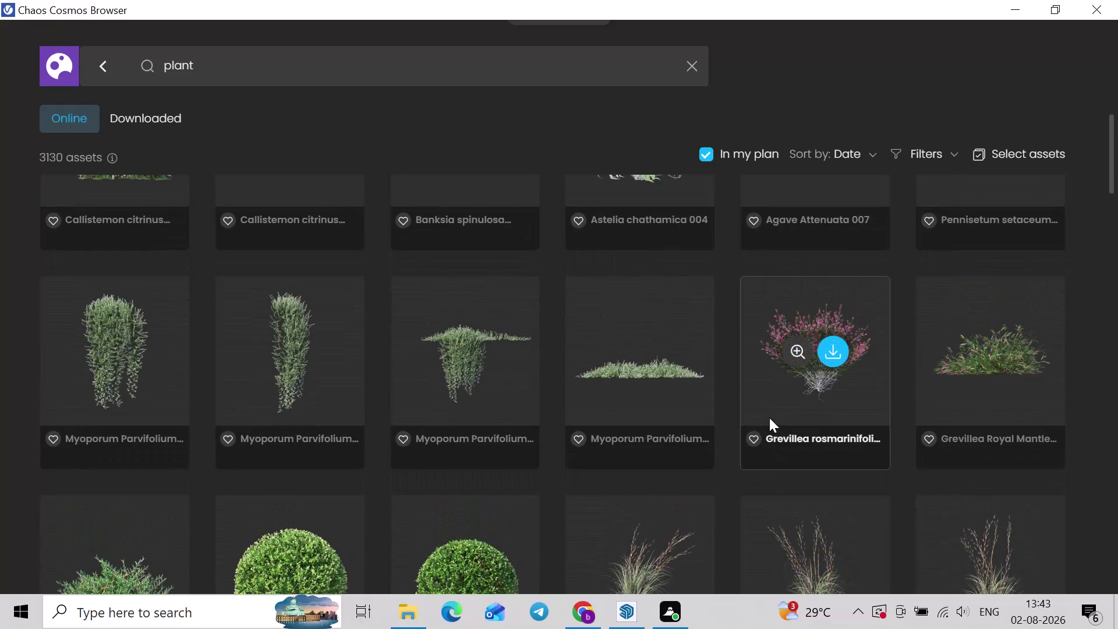
Browse down through the Chaos Cosmos plant search results.
scroll(down, 3)
scroll(down, 3)
scroll(down, 3)
scroll(down, 3)
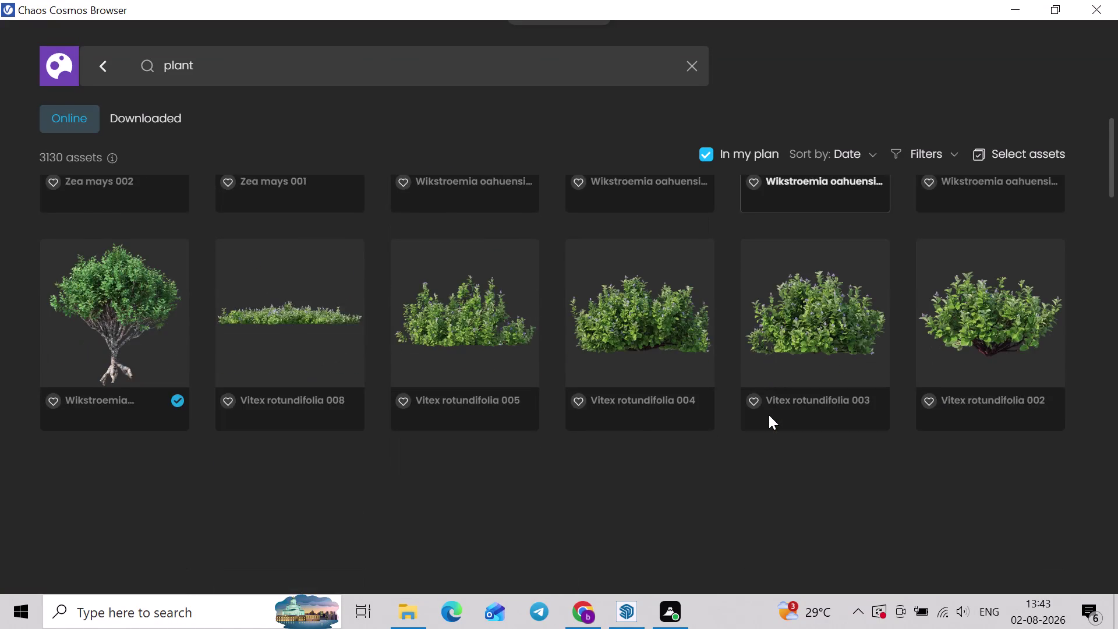
scroll(down, 3)
scroll(down, 3)
scroll(down, 3)
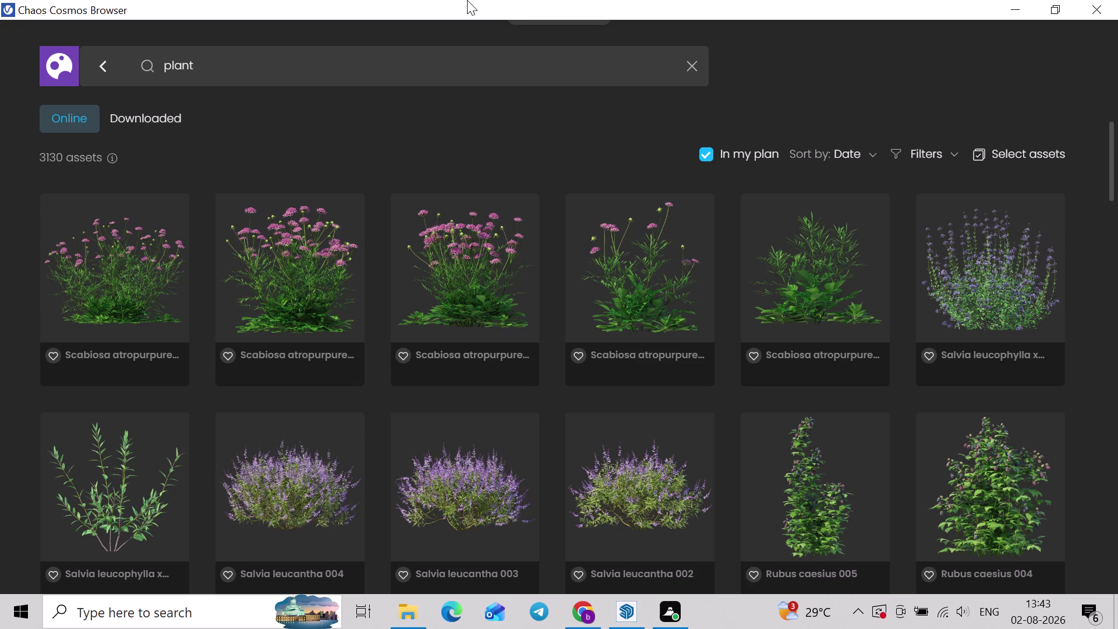
scroll(down, 3)
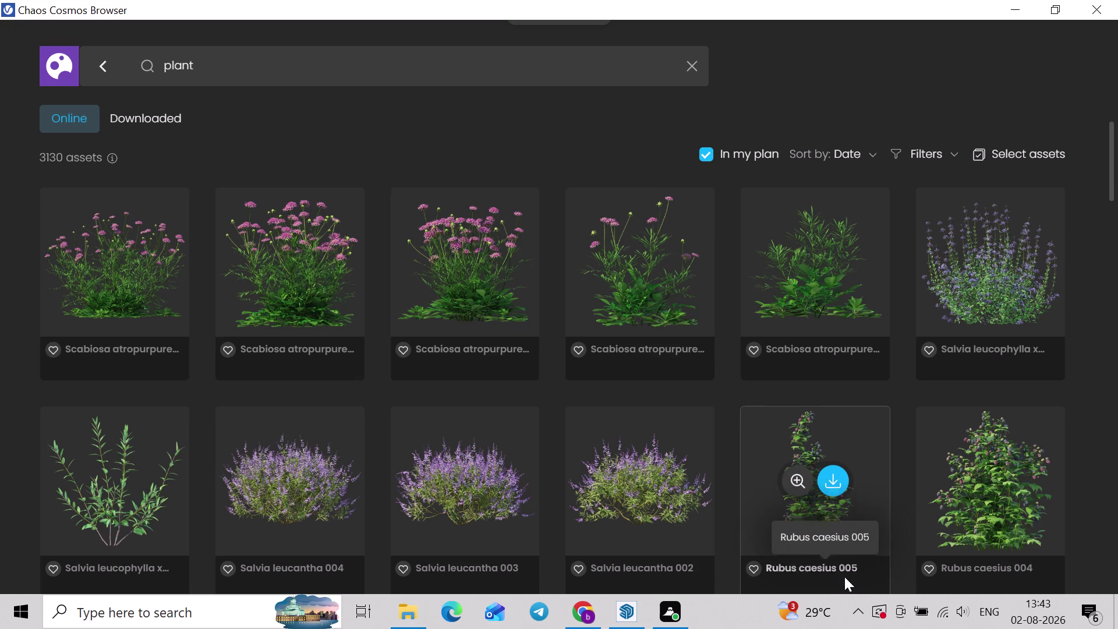
scroll(down, 3)
scroll(down, 3)
scroll(down, 3)
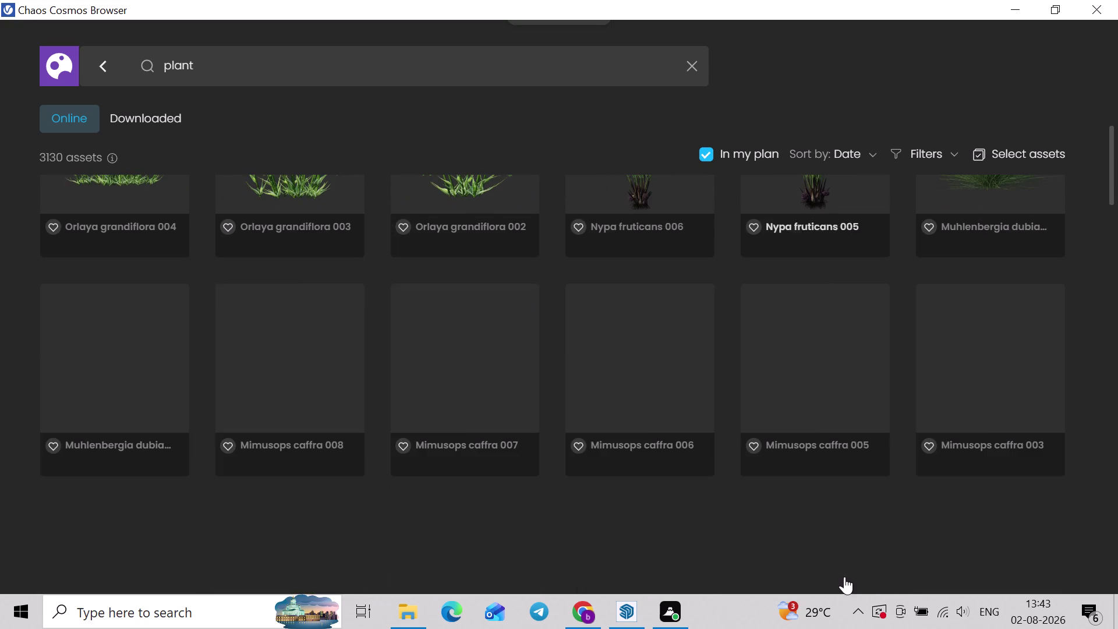
scroll(down, 3)
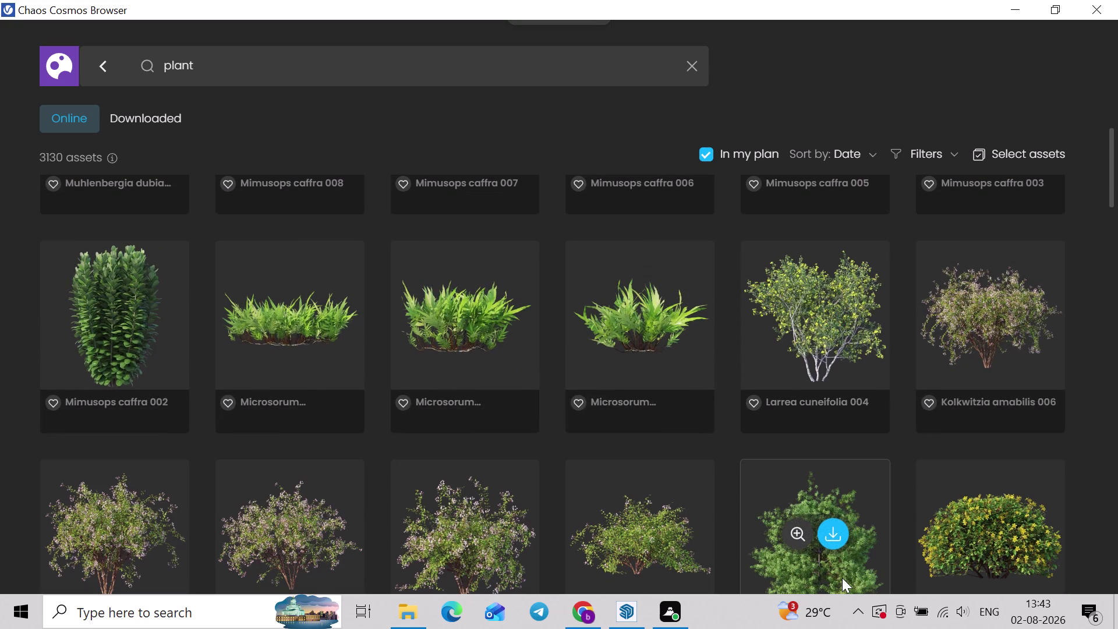
scroll(down, 3)
scroll(down, 3)
scroll(down, 3)
scroll(down, 3)
scroll(down, 3)
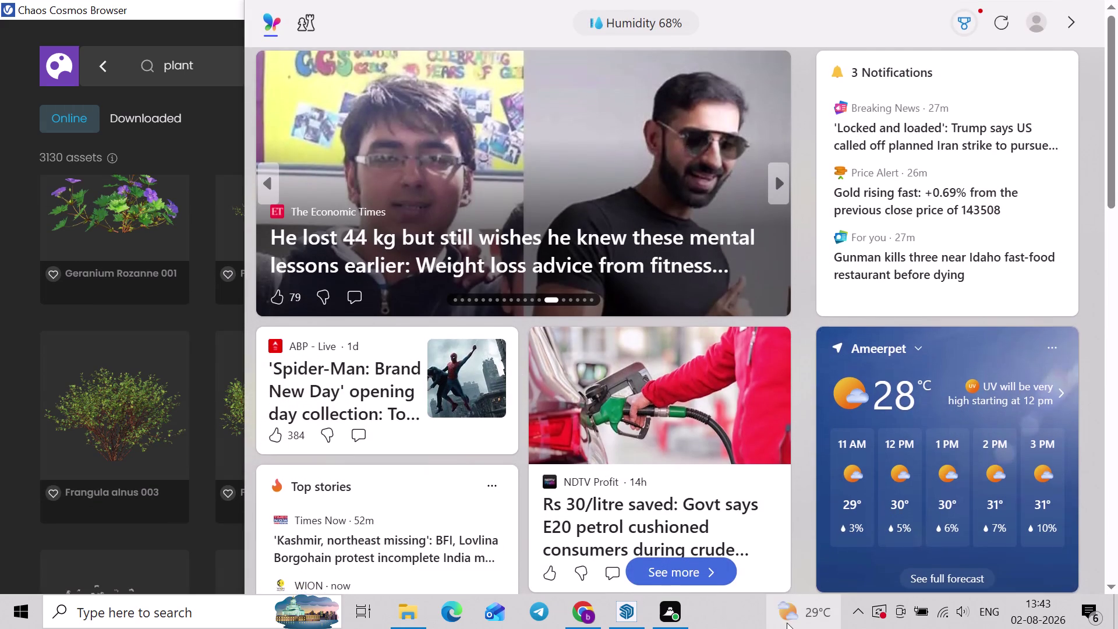
scroll(down, 3)
scroll(down, 3)
scroll(down, 3)
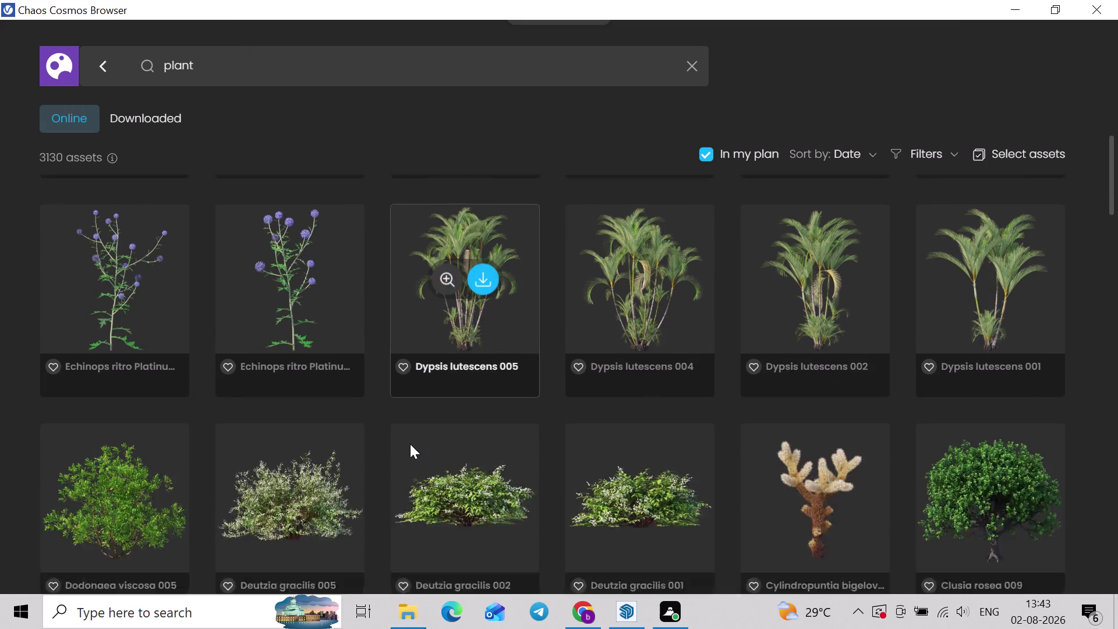
scroll(up, 3)
scroll(up, 3)
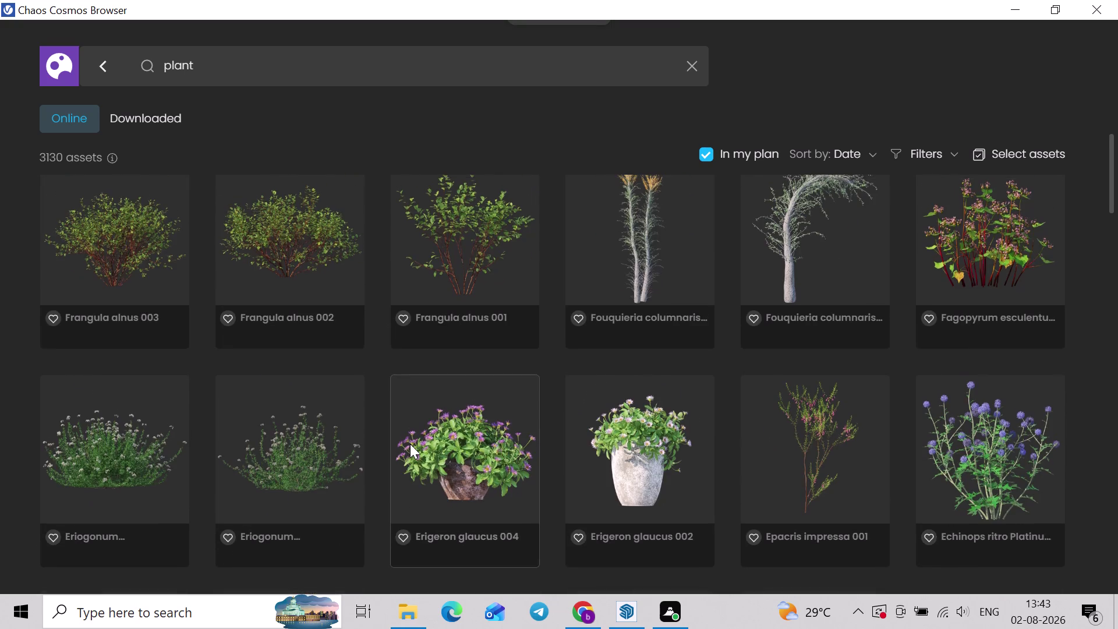
scroll(down, 3)
scroll(up, 3)
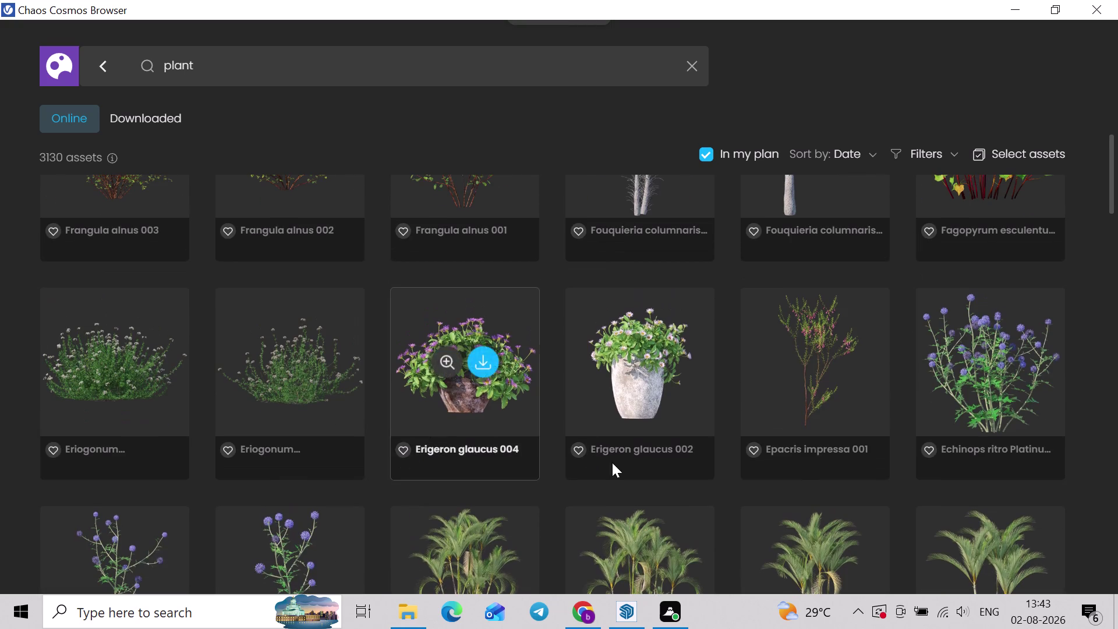
scroll(down, 3)
scroll(down, 3)
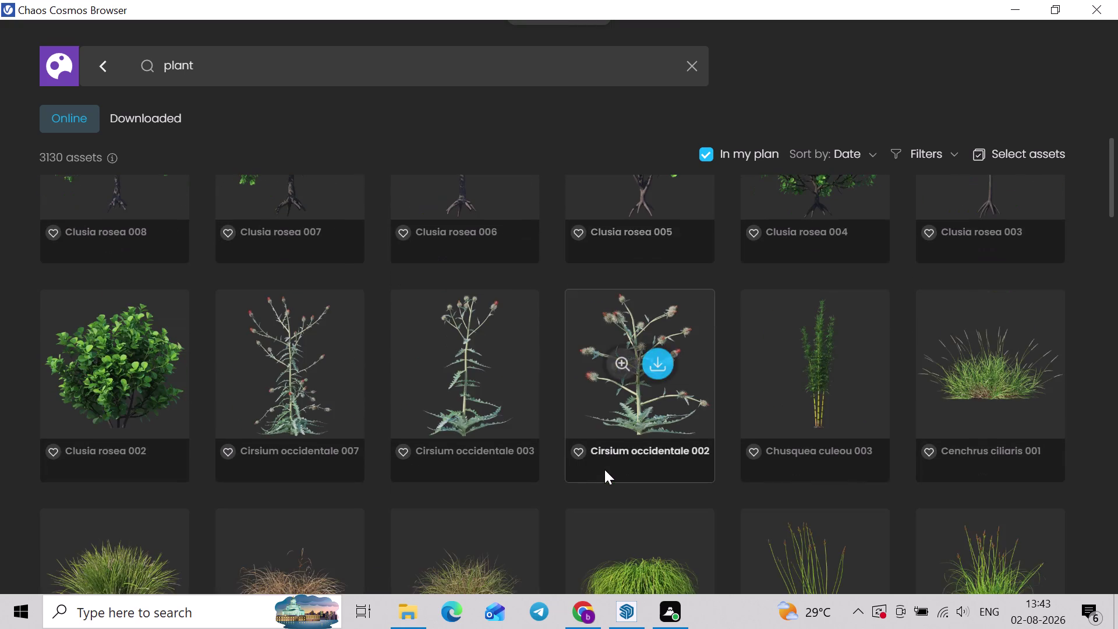
scroll(down, 3)
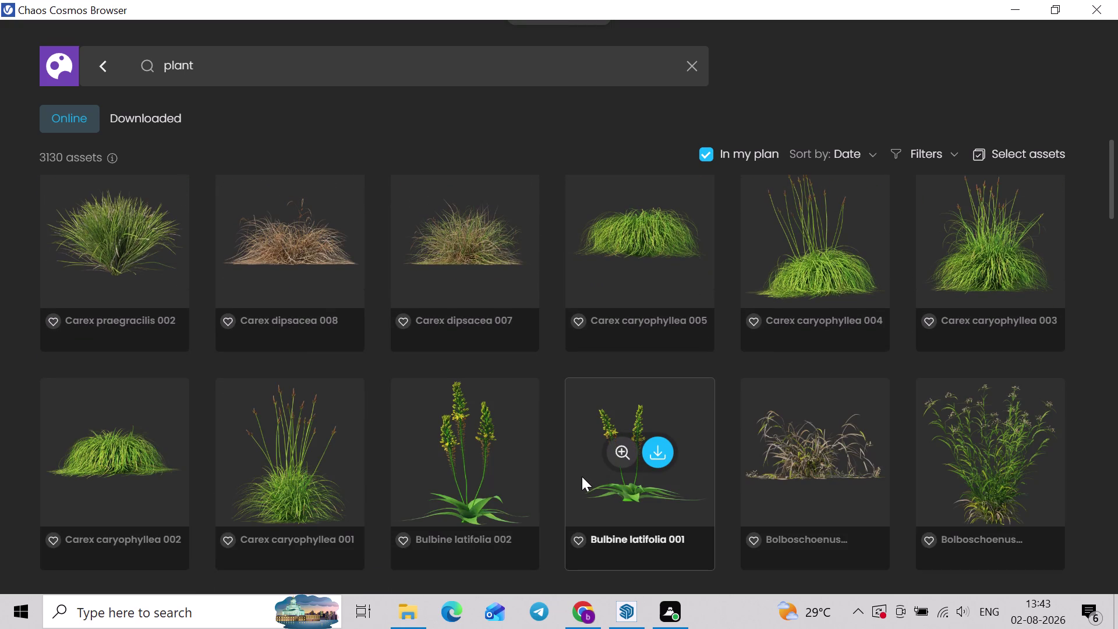
scroll(down, 3)
scroll(down, 3)
scroll(down, 3)
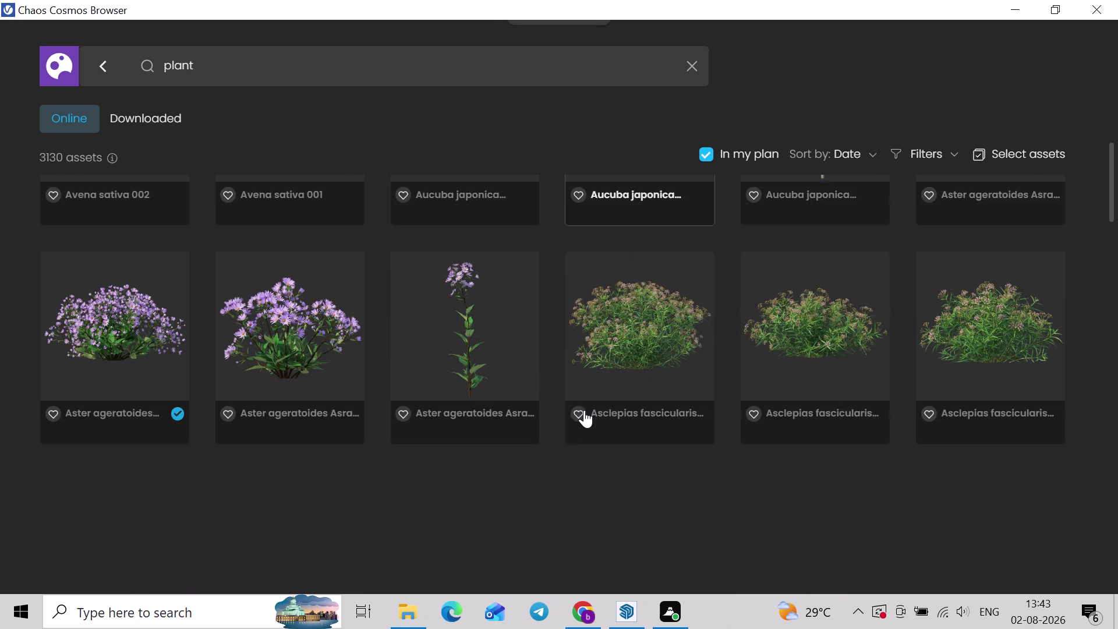
scroll(down, 3)
scroll(down, 3)
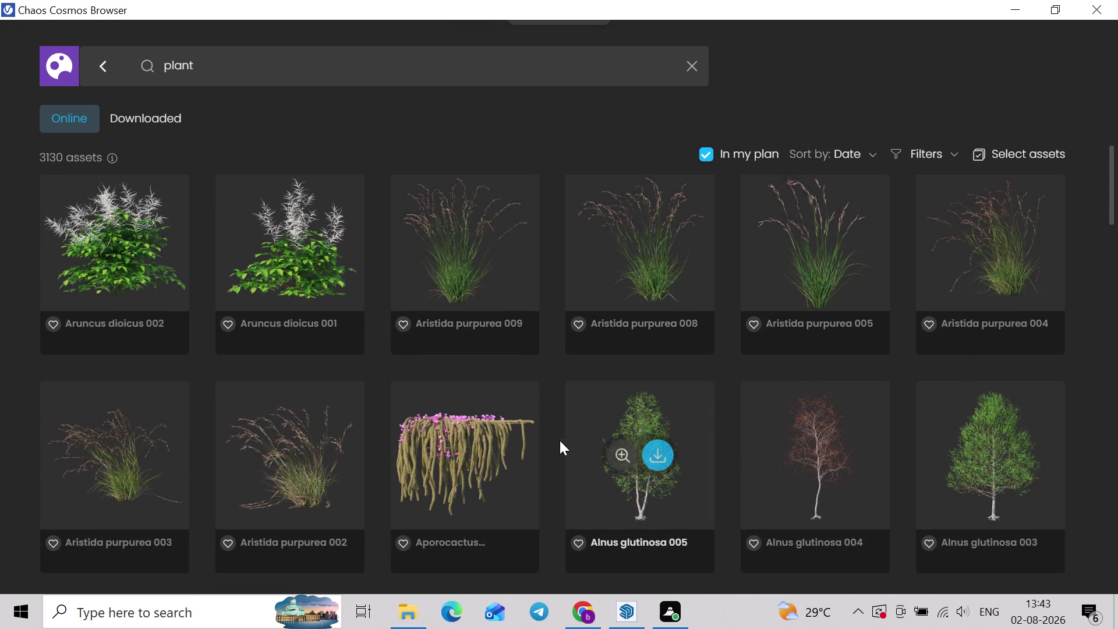
scroll(down, 3)
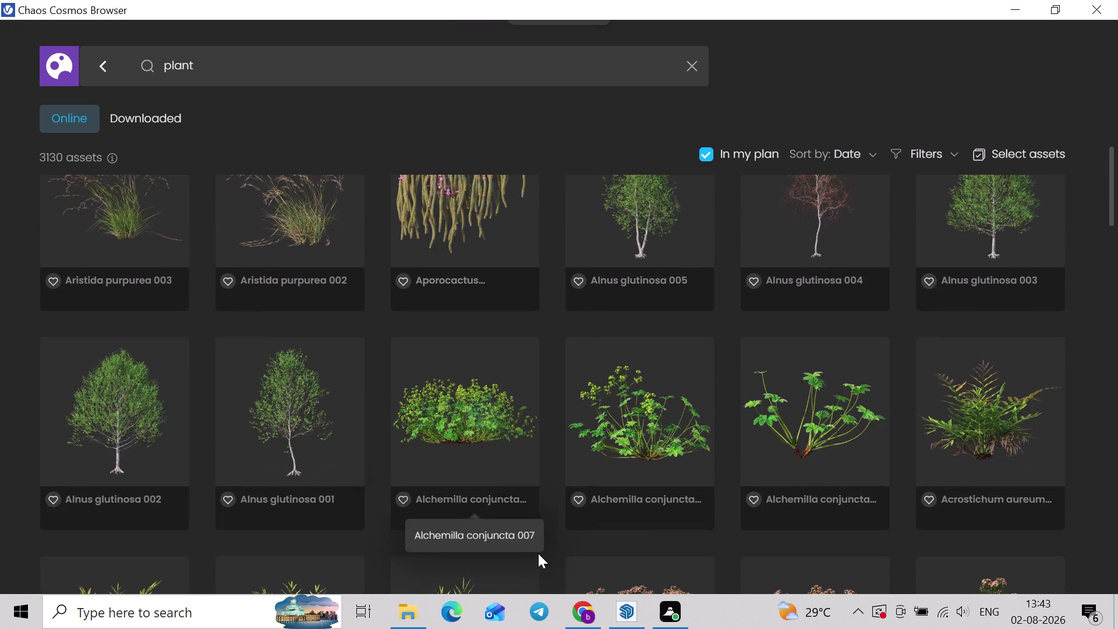
scroll(down, 3)
scroll(down, 3)
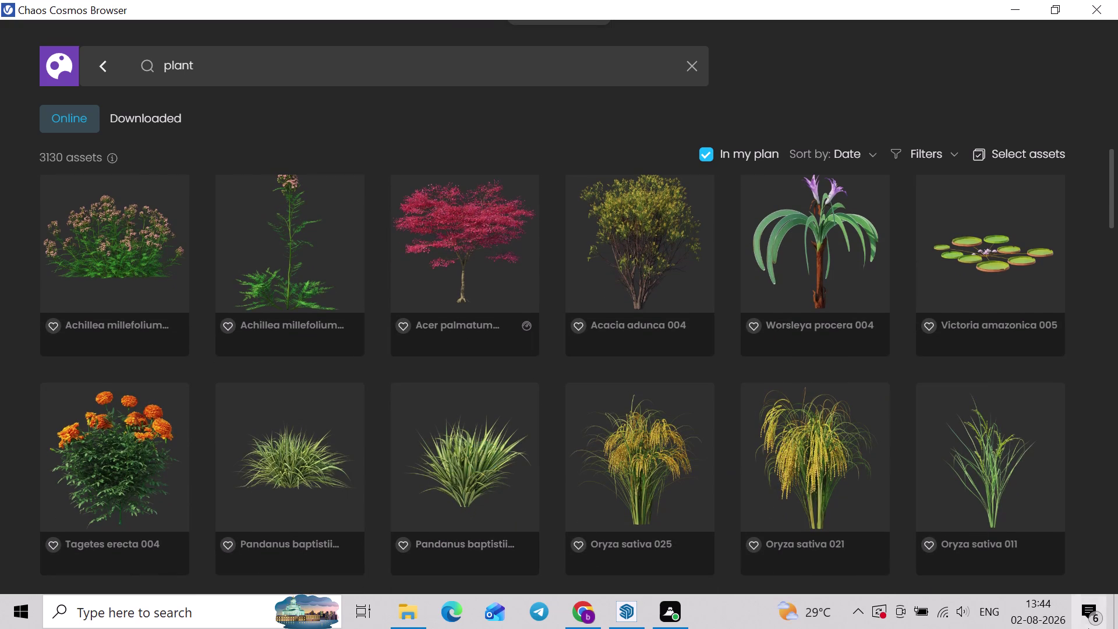
scroll(down, 3)
scroll(down, 3)
scroll(down, 3)
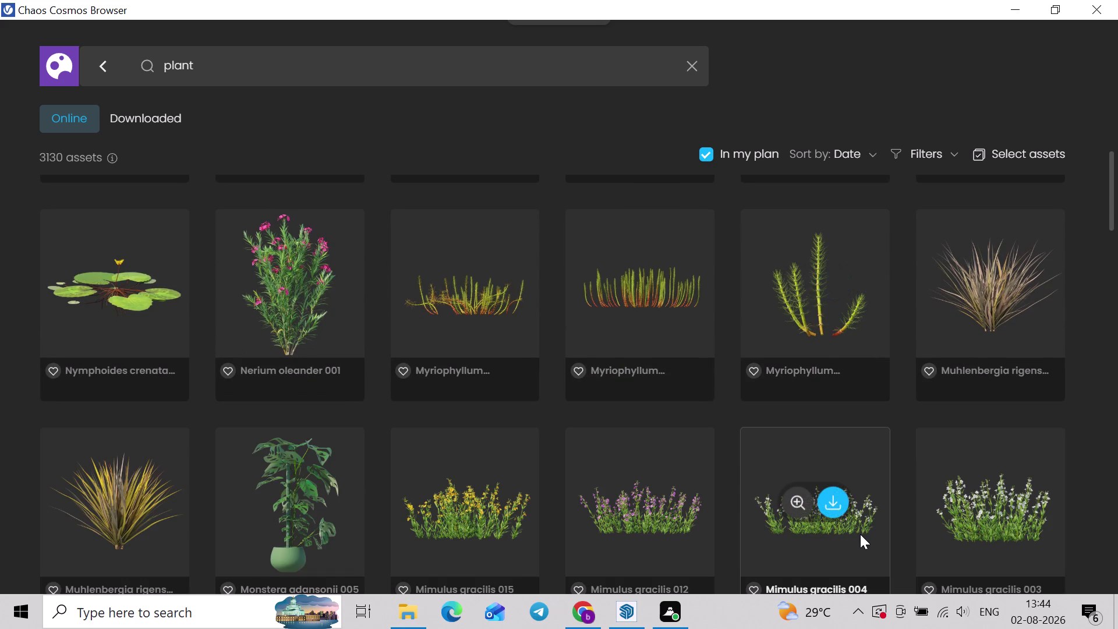
scroll(down, 3)
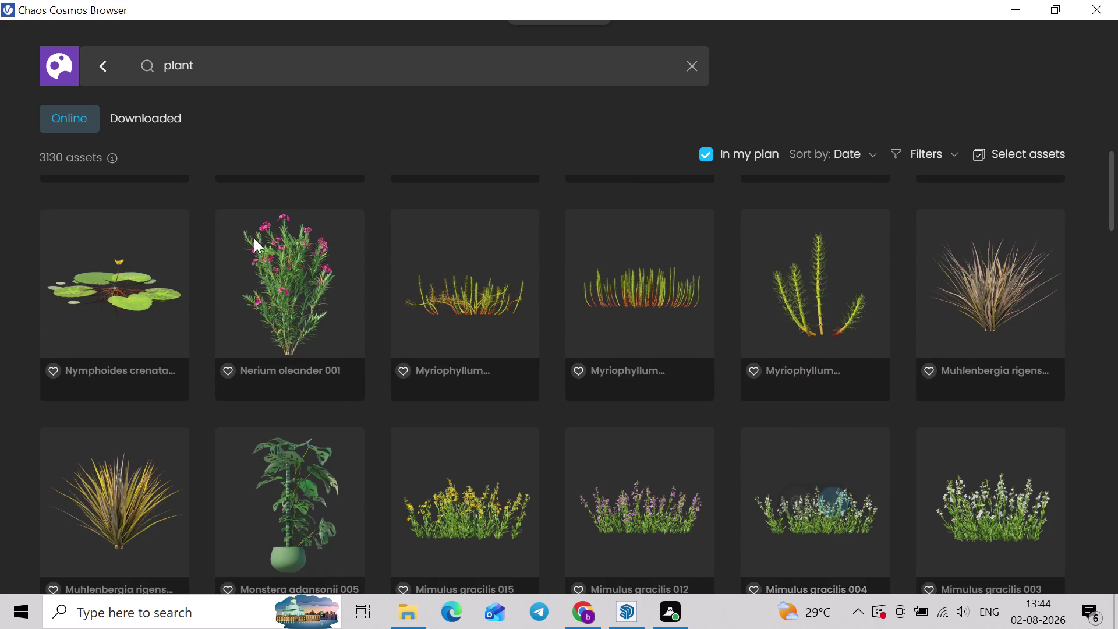
scroll(down, 3)
scroll(down, 3)
scroll(down, 3)
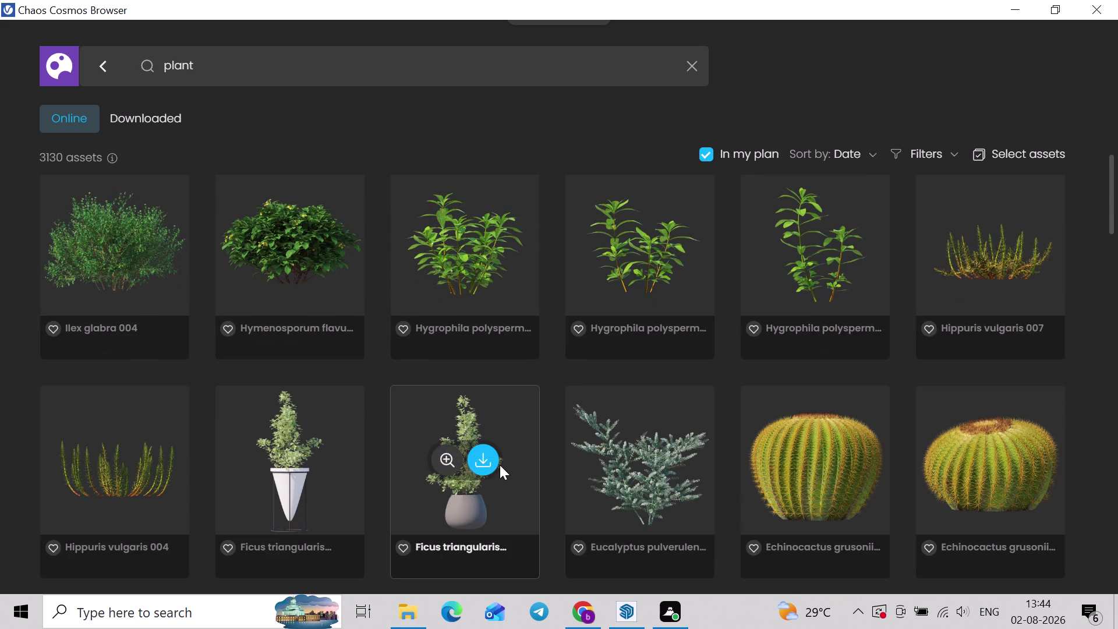
scroll(down, 3)
scroll(down, 3)
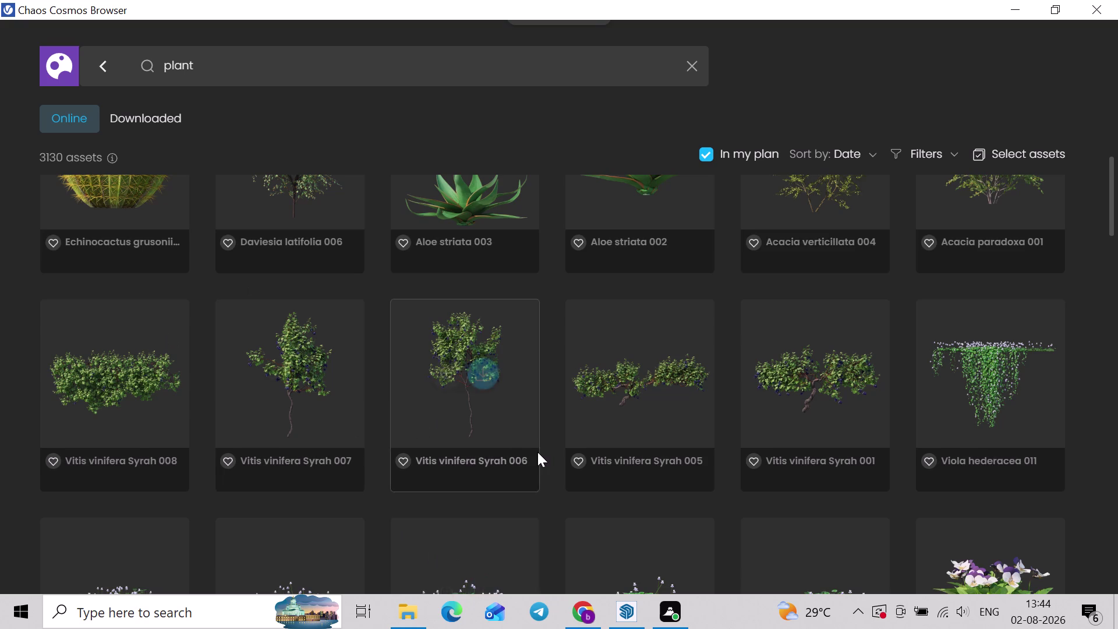
scroll(down, 3)
scroll(down, 3)
scroll(down, 3)
scroll(down, 3)
scroll(down, 3)
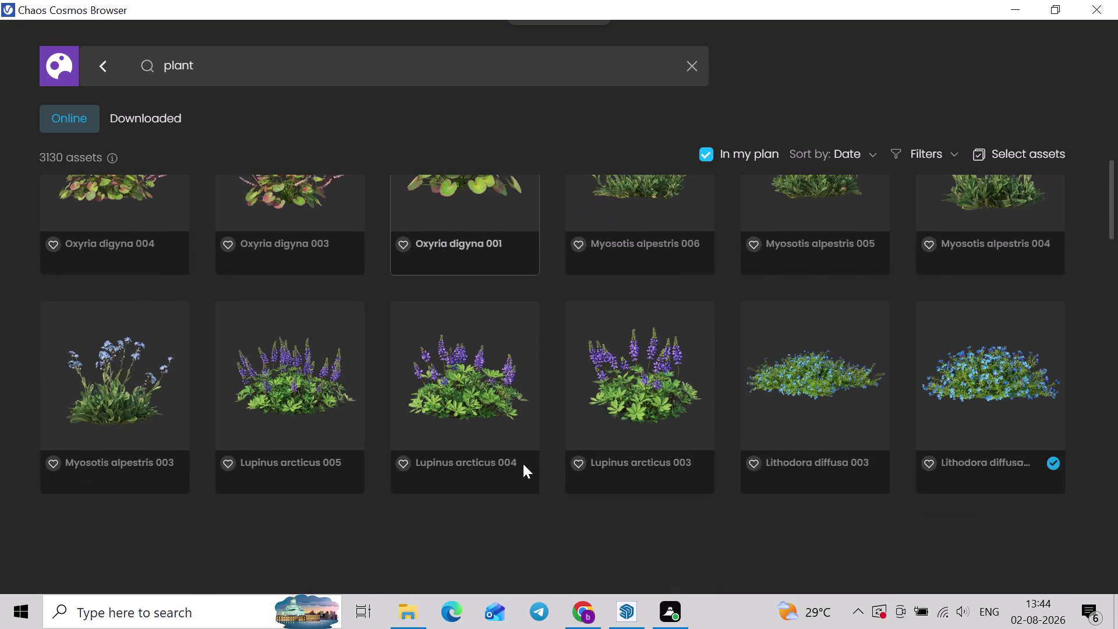
scroll(down, 3)
scroll(down, 3)
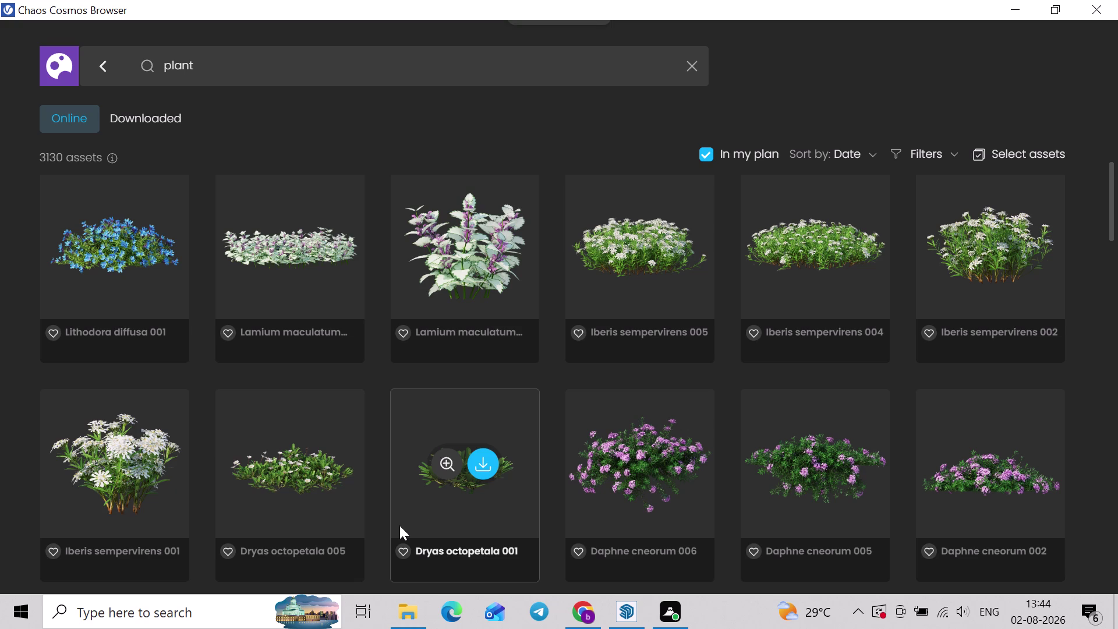
scroll(down, 3)
scroll(down, 3)
scroll(down, 3)
scroll(down, 3)
scroll(down, 3)
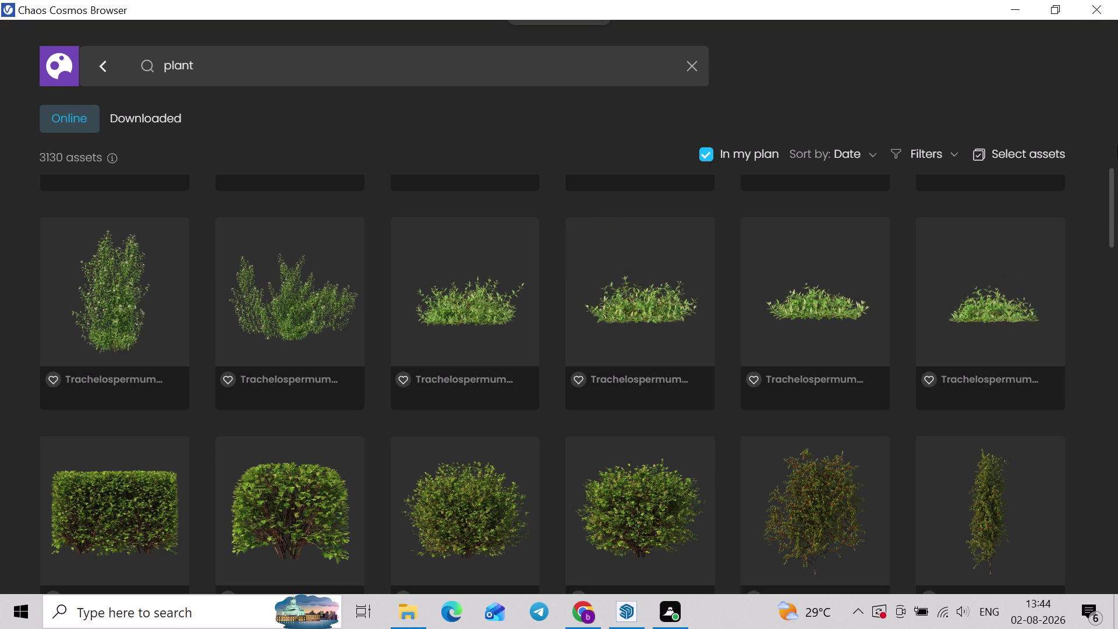
scroll(down, 3)
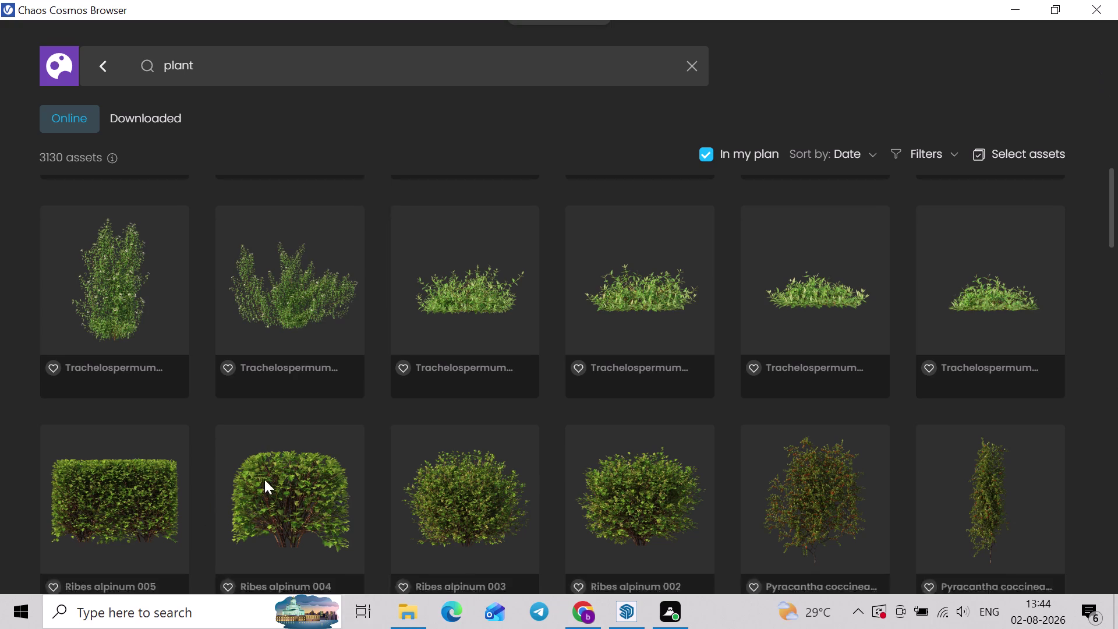
scroll(down, 3)
scroll(down, 3)
scroll(down, 3)
scroll(down, 3)
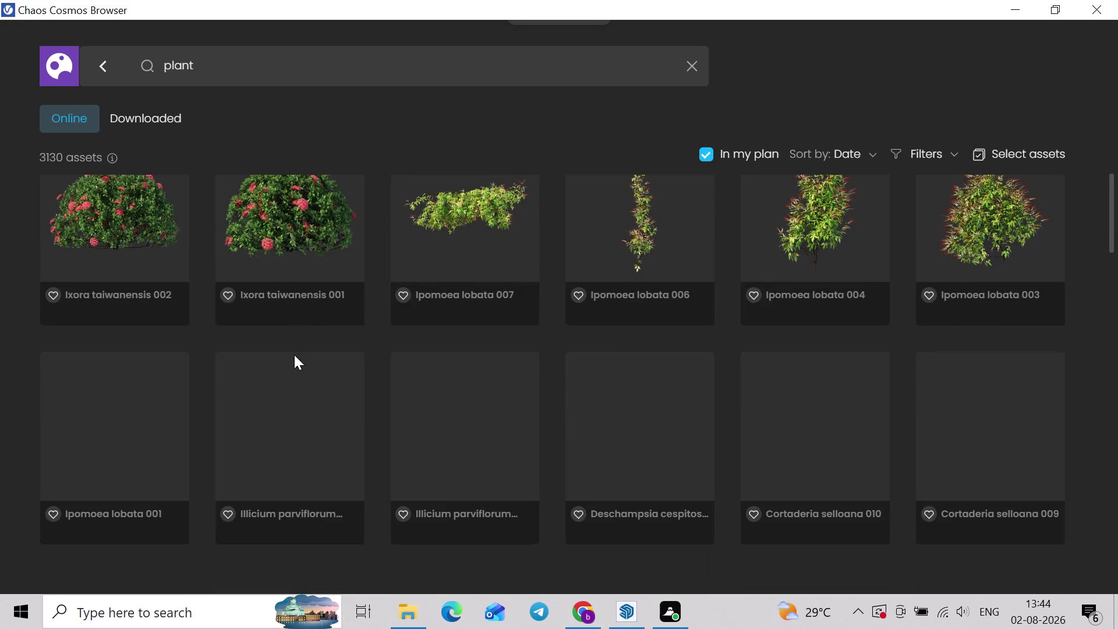
scroll(down, 3)
scroll(down, 3)
scroll(down, 3)
scroll(down, 3)
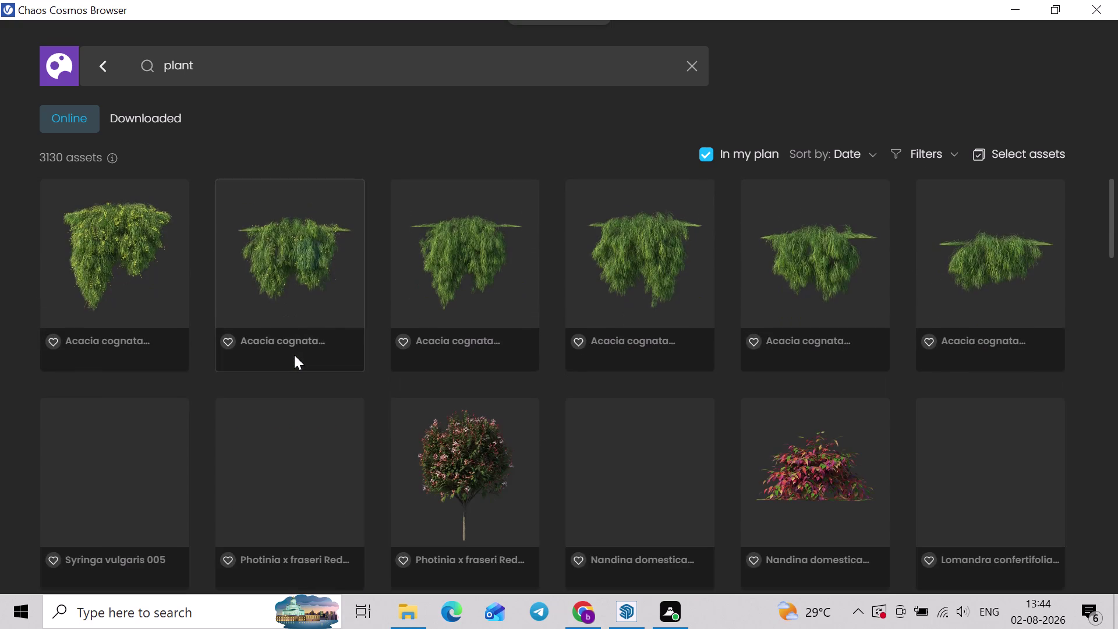
scroll(down, 3)
scroll(down, 3)
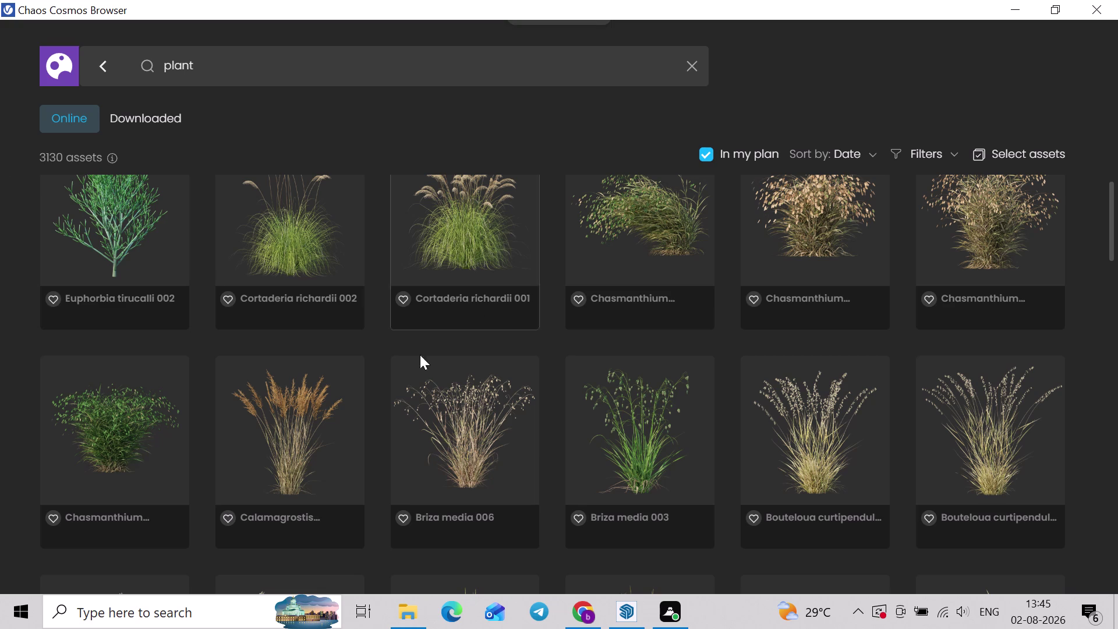
scroll(down, 3)
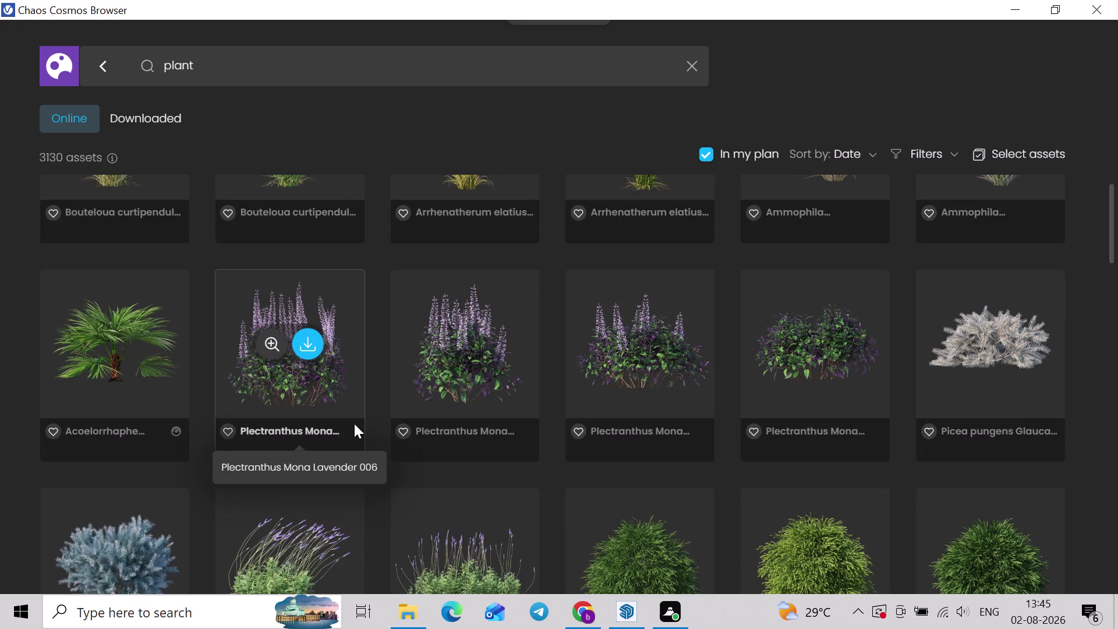
scroll(down, 3)
scroll(down, 3)
scroll(down, 3)
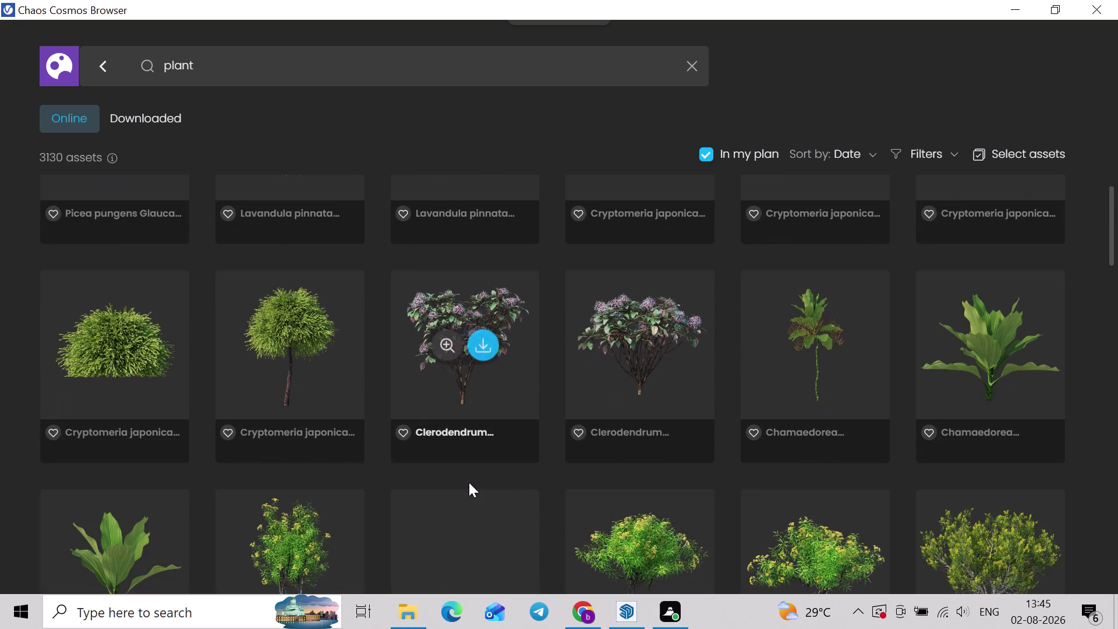
scroll(down, 3)
scroll(down, 3)
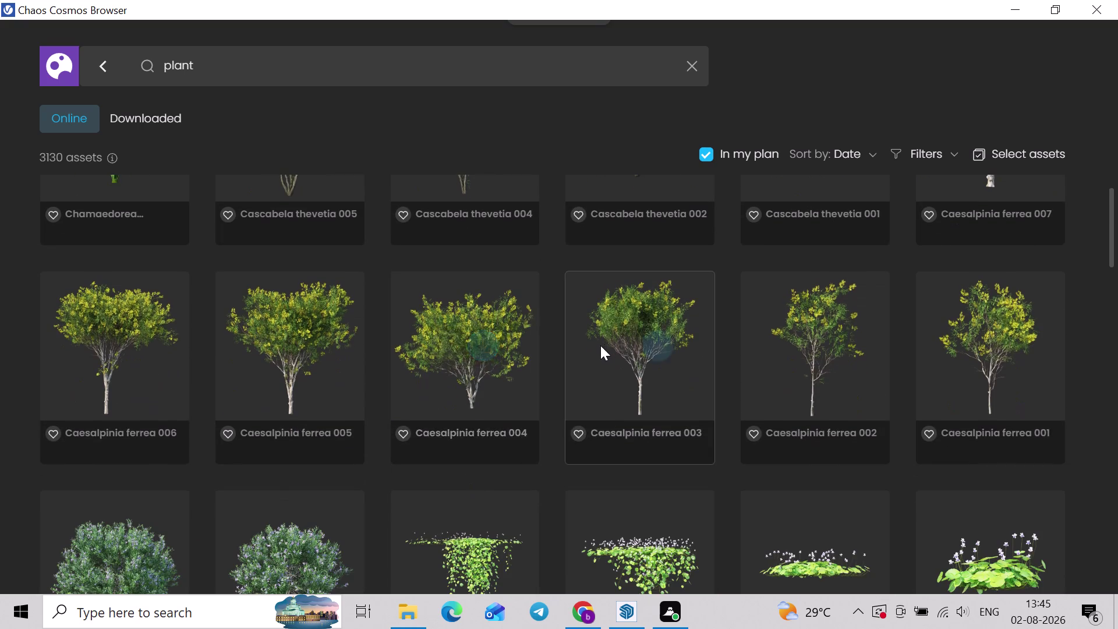
scroll(up, 3)
scroll(down, 3)
scroll(down, 3)
scroll(down, 3)
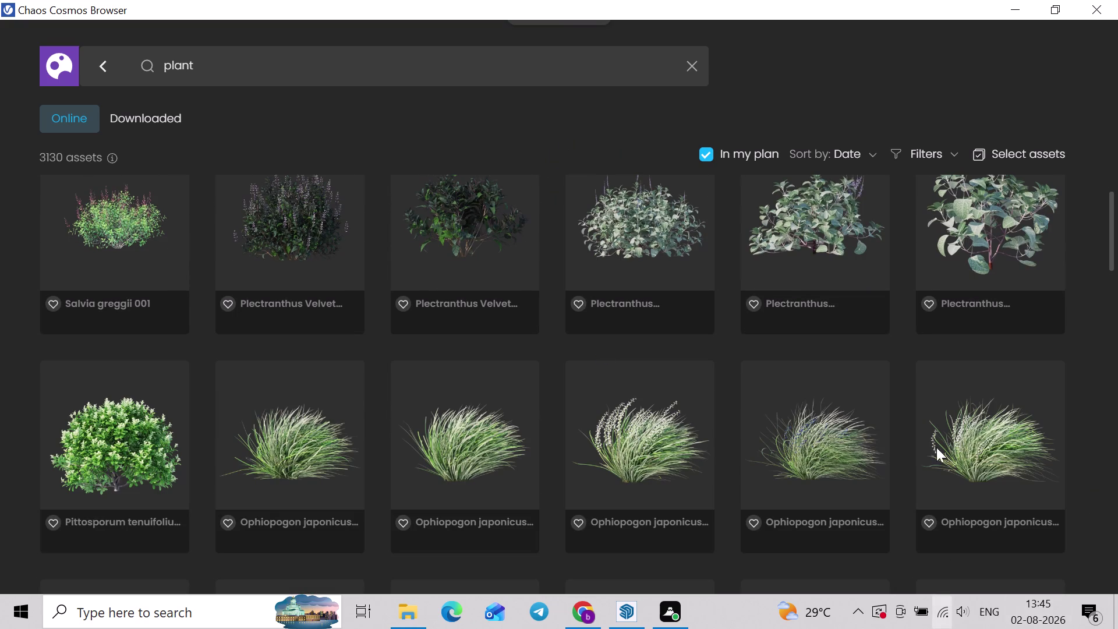
scroll(down, 3)
scroll(down, 3)
scroll(up, 3)
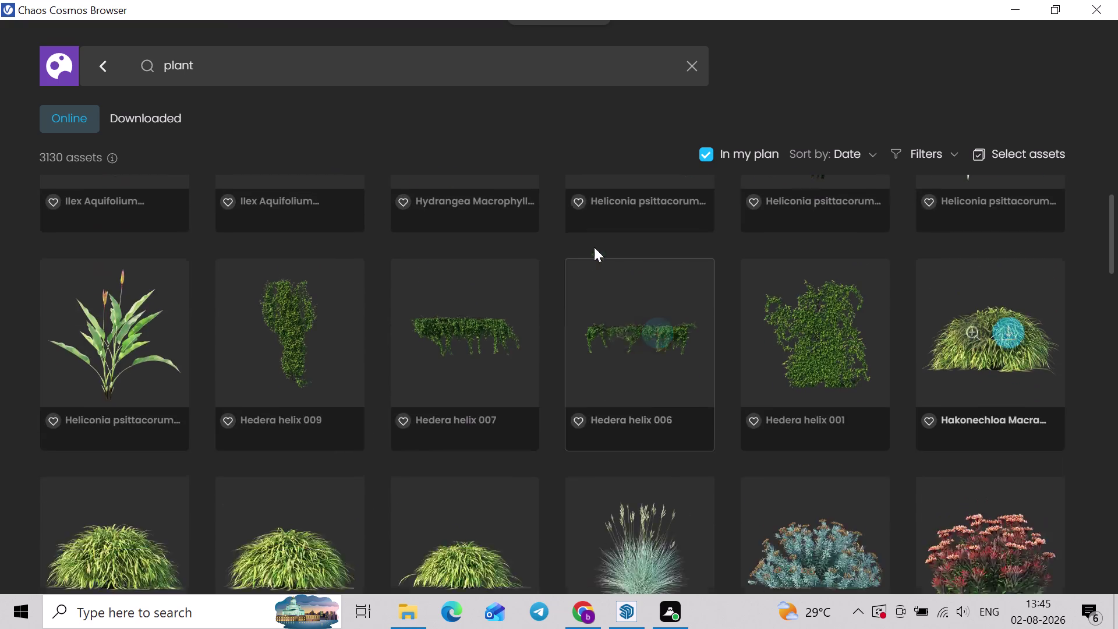
scroll(up, 3)
scroll(down, 3)
scroll(down, 3)
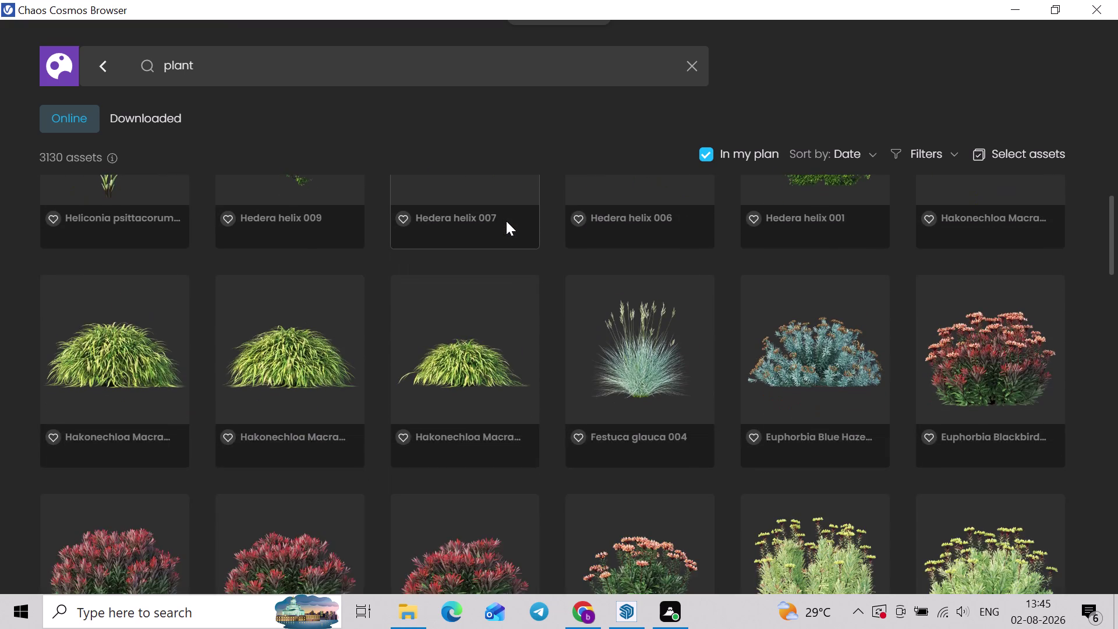
scroll(down, 3)
scroll(down, 3)
scroll(down, 3)
scroll(down, 3)
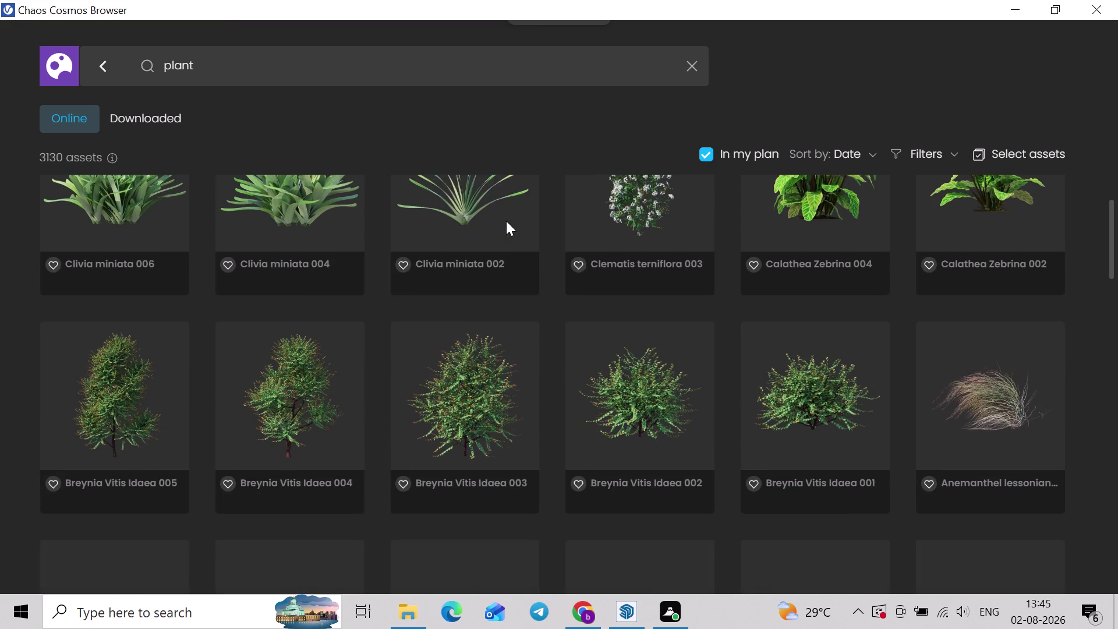
scroll(down, 3)
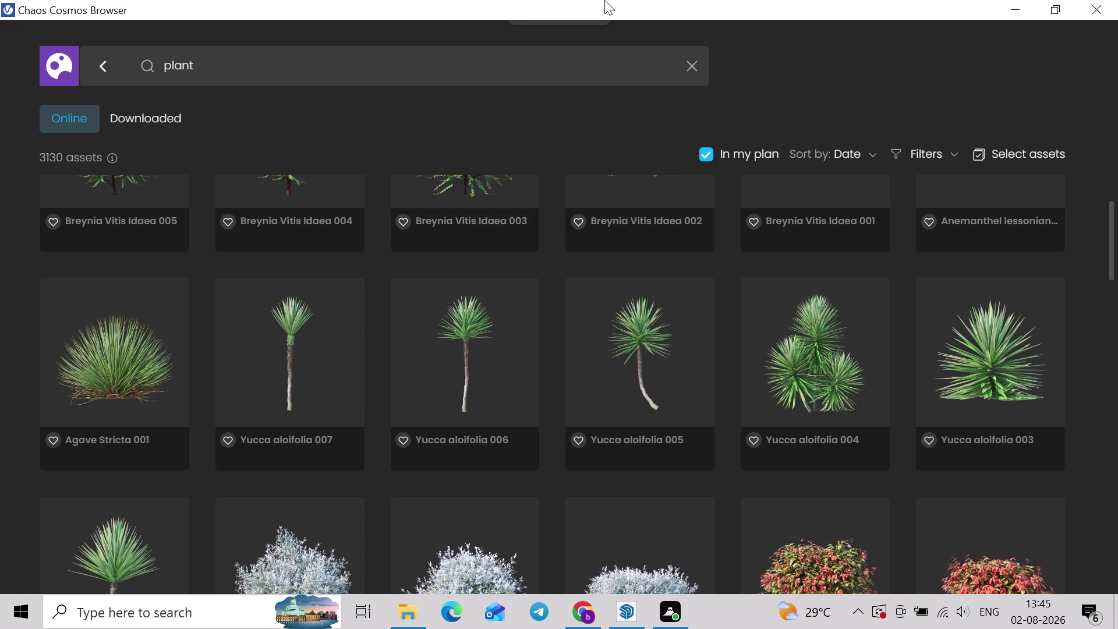
scroll(down, 3)
scroll(down, 3)
scroll(down, 3)
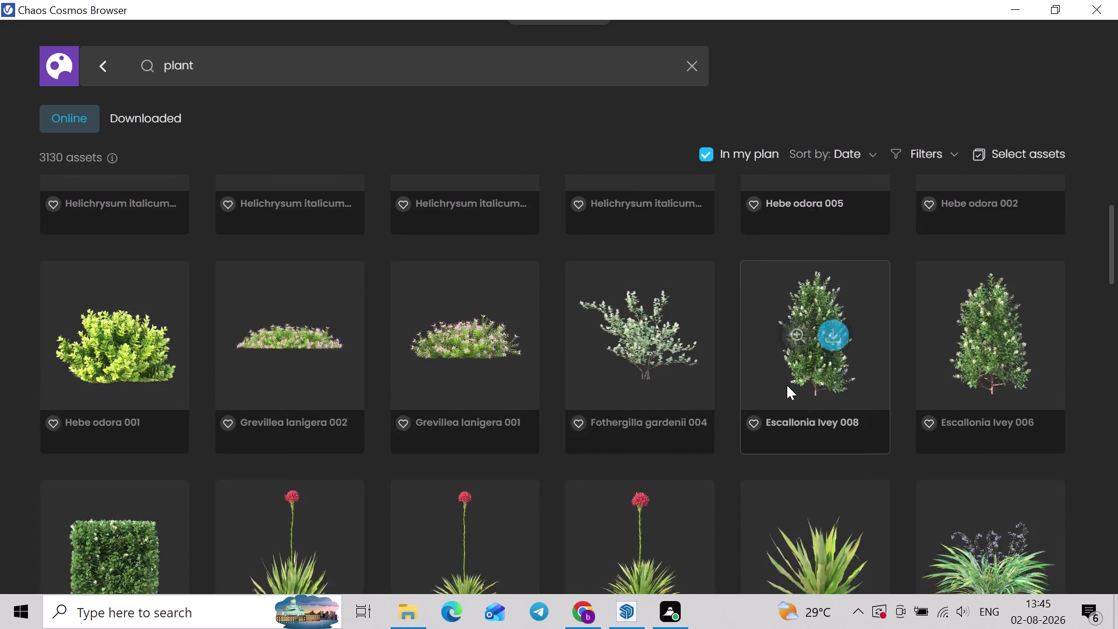
scroll(down, 3)
scroll(down, 3)
scroll(down, 3)
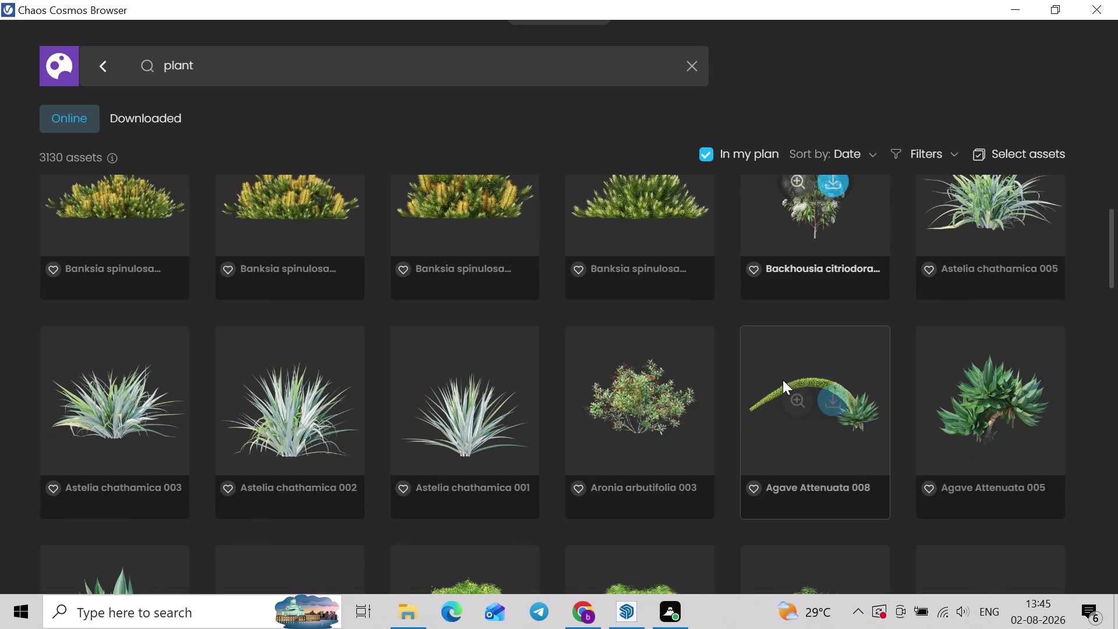
scroll(down, 3)
scroll(down, 3)
scroll(down, 3)
scroll(down, 3)
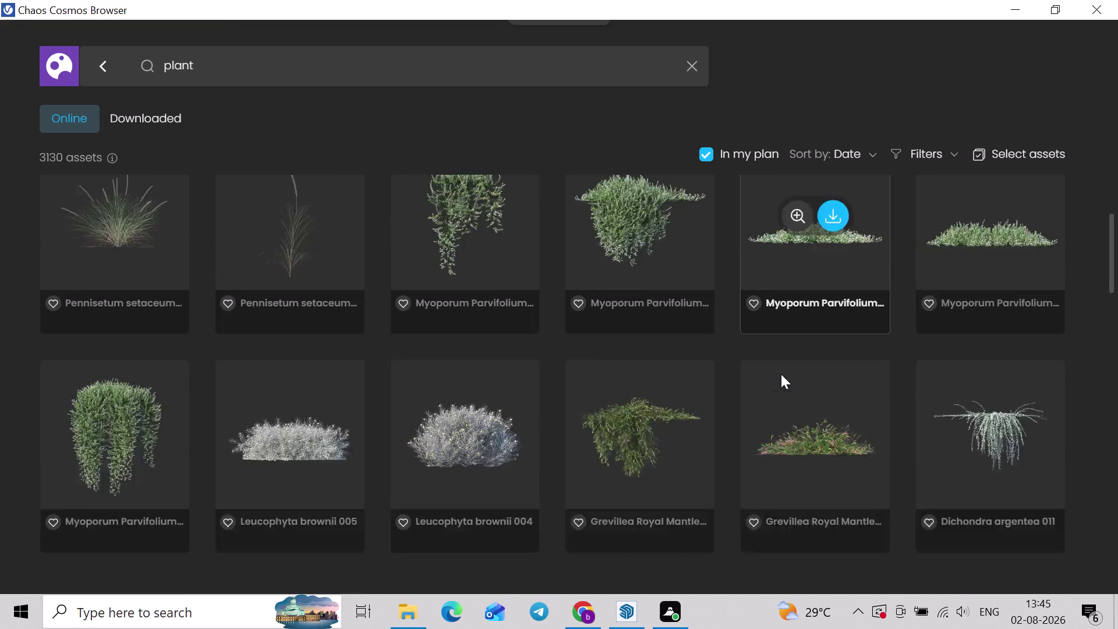
scroll(down, 3)
scroll(down, 3)
scroll(down, 3)
scroll(down, 3)
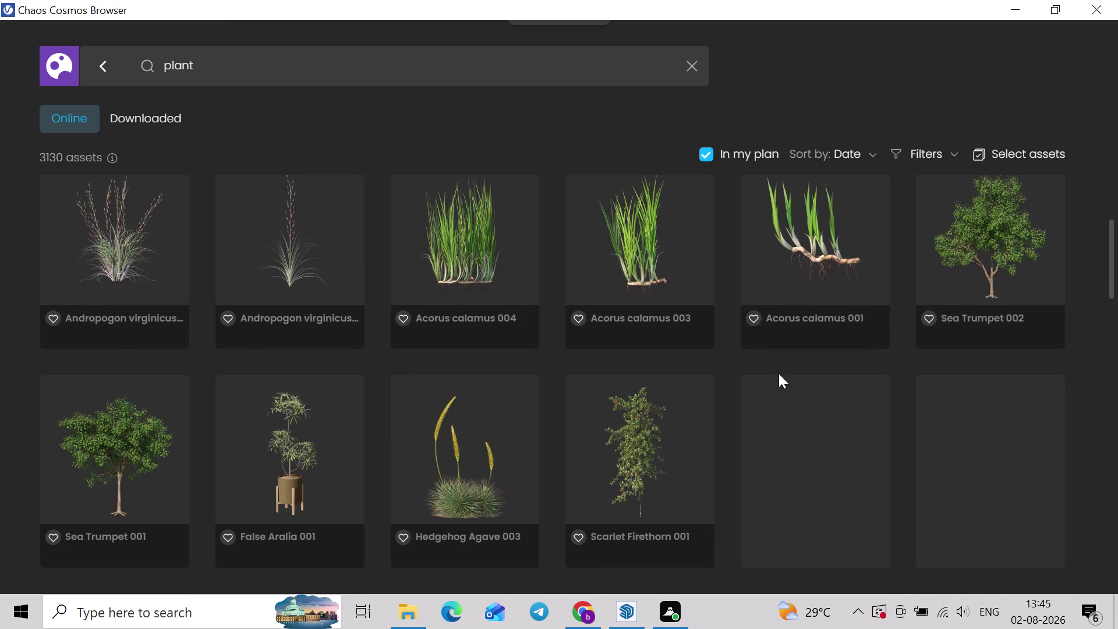
scroll(down, 3)
scroll(down, 3)
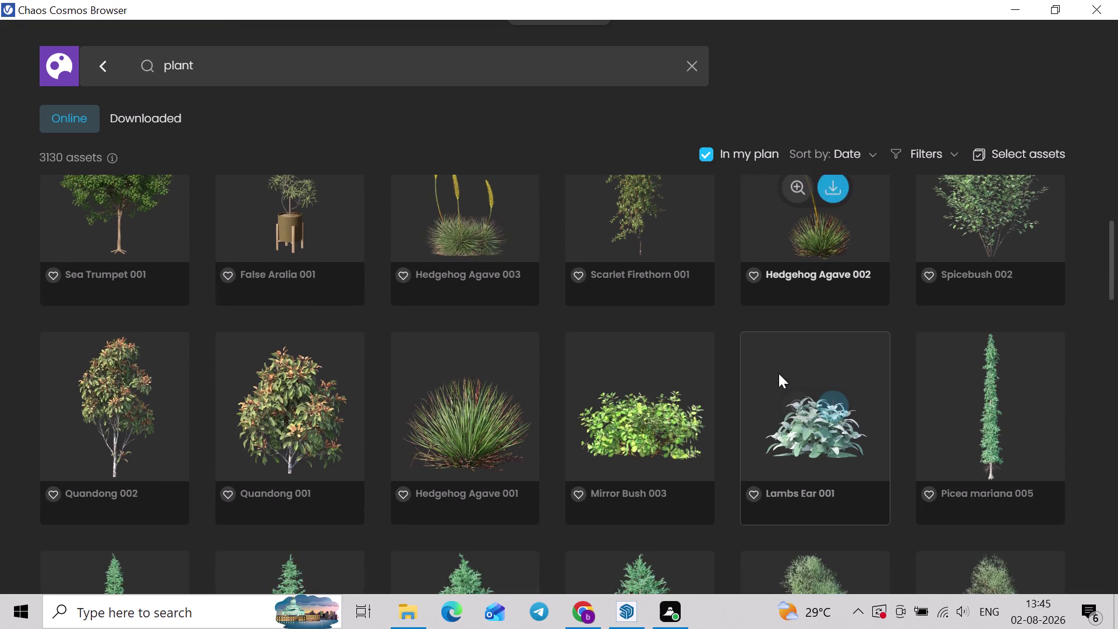
scroll(down, 3)
scroll(down, 3)
scroll(down, 3)
scroll(down, 3)
scroll(down, 3)
scroll(down, 3)
scroll(down, 3)
scroll(down, 3)
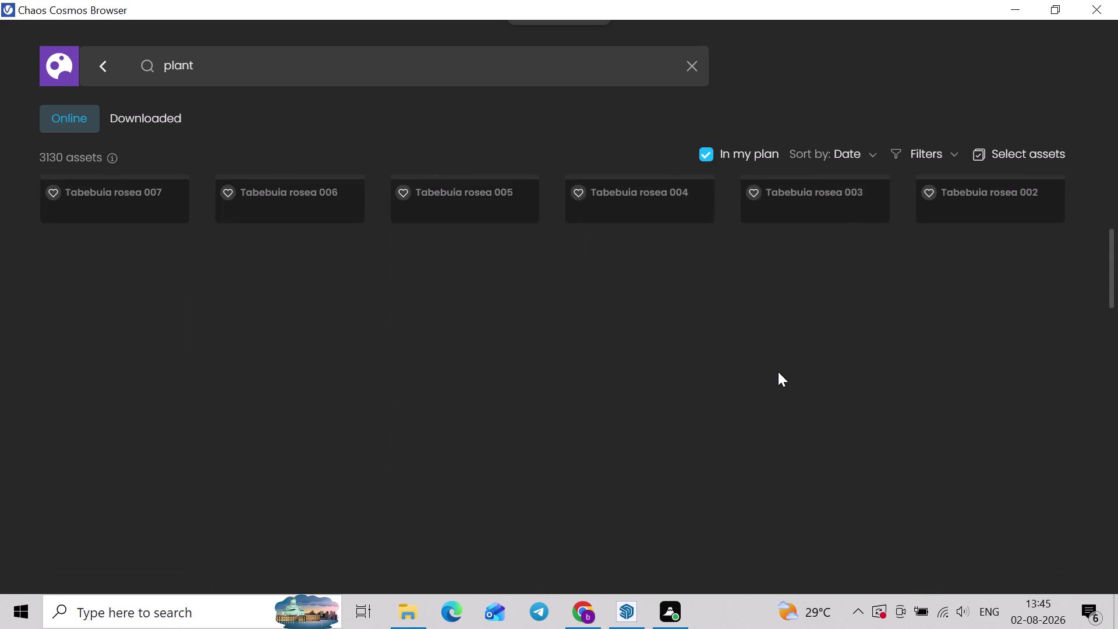
scroll(down, 3)
scroll(down, 3)
scroll(down, 3)
scroll(down, 3)
scroll(down, 3)
scroll(up, 3)
scroll(down, 3)
scroll(down, 3)
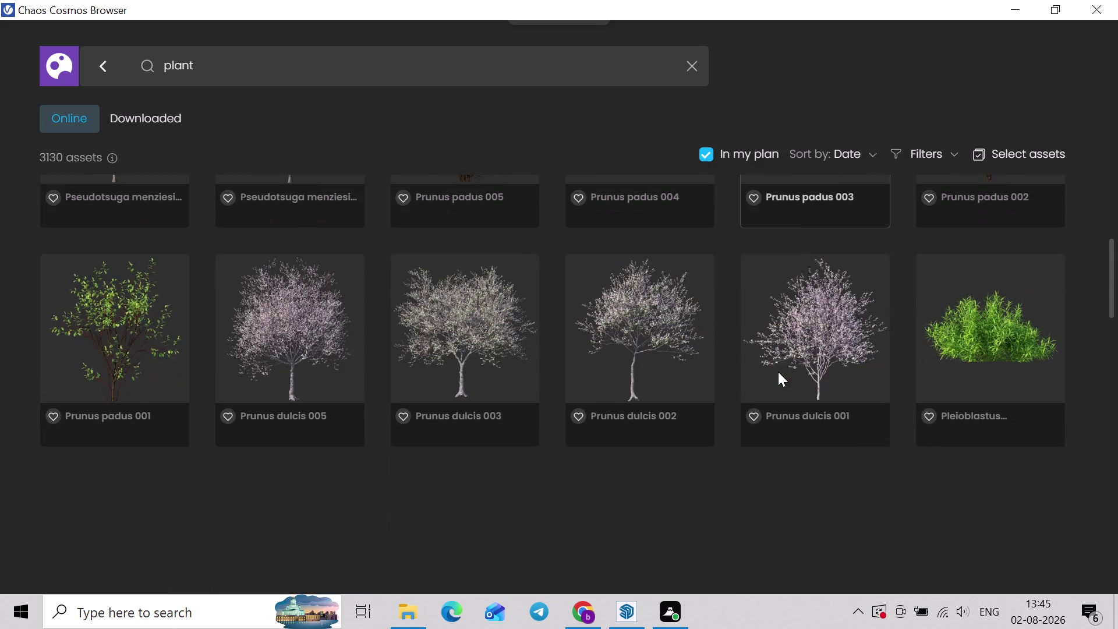
scroll(down, 3)
scroll(down, 3)
scroll(down, 3)
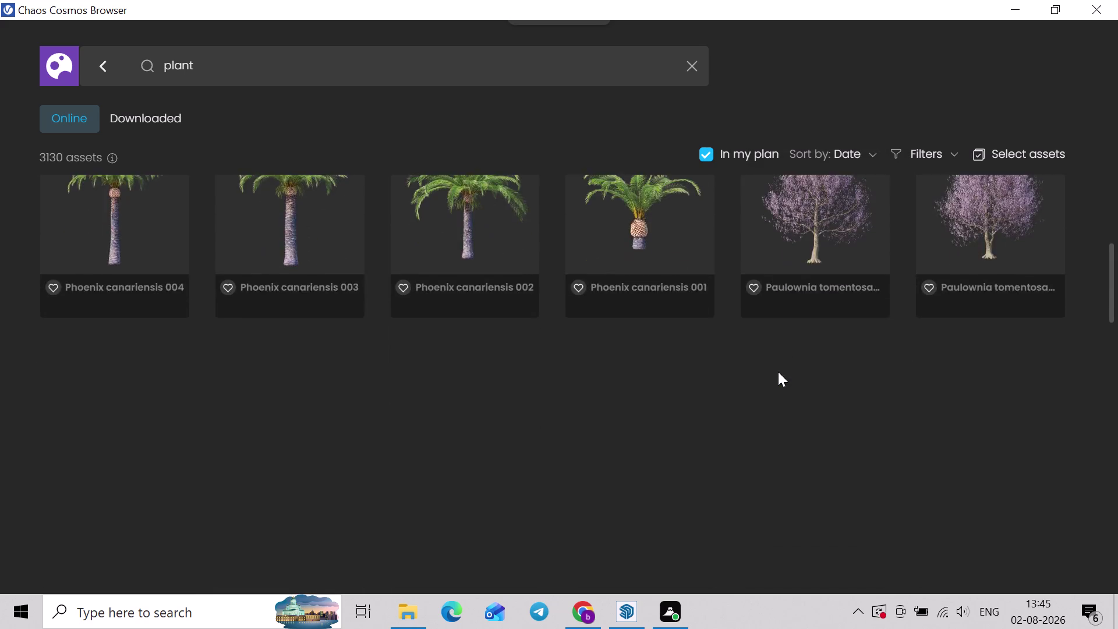
scroll(down, 3)
scroll(down, 3)
scroll(down, 3)
scroll(down, 3)
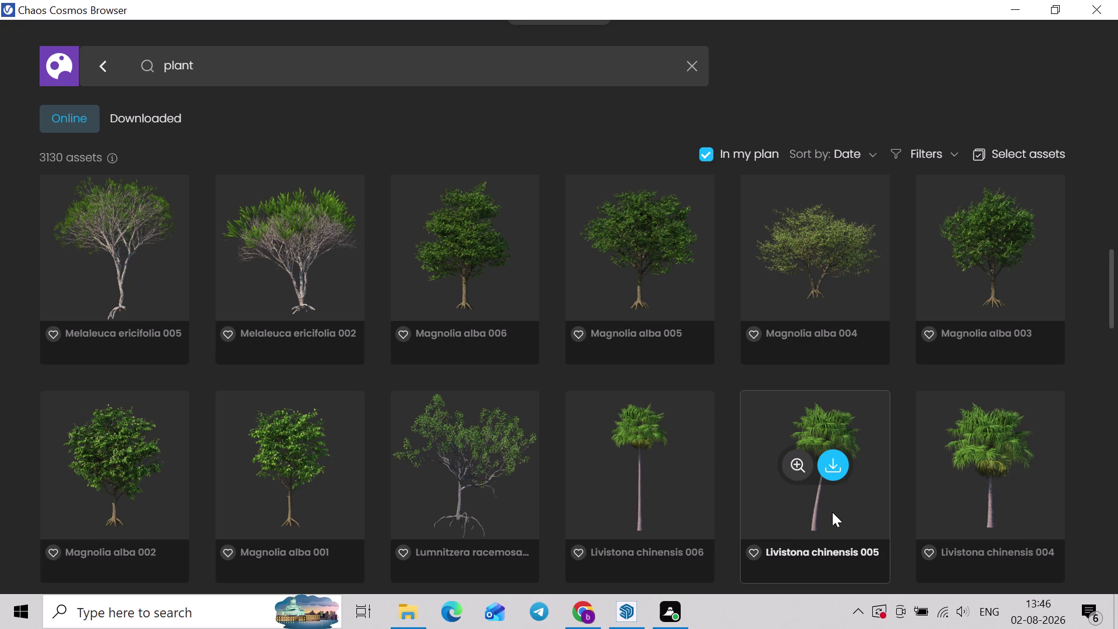
Scroll on to the Arbutus plant models, then close Cosmos to return to the kitchen model.
scroll(down, 3)
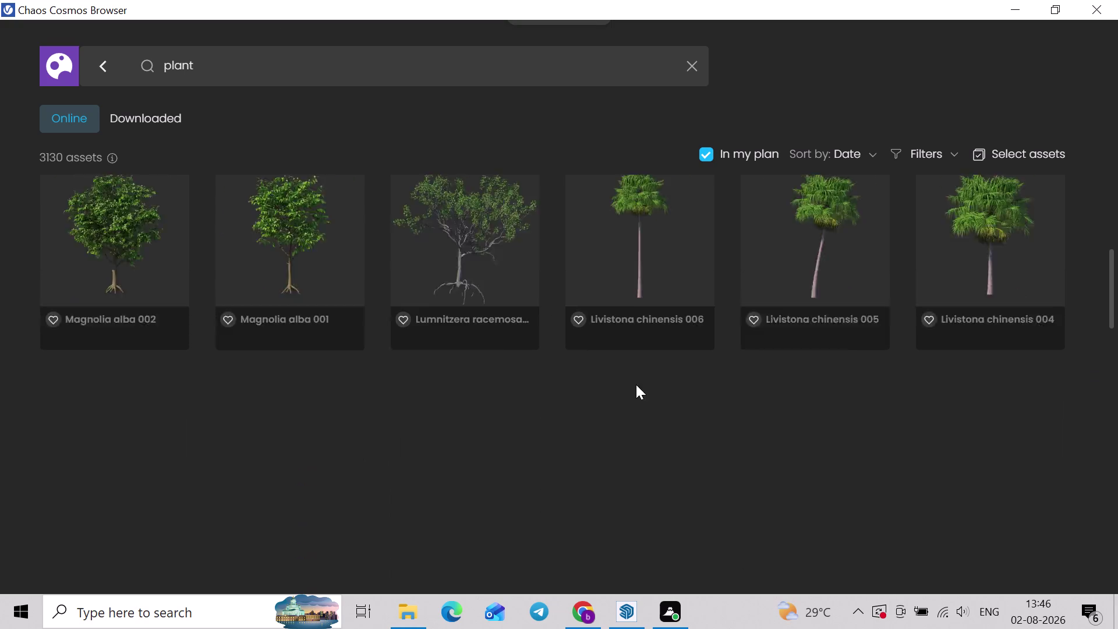
scroll(down, 3)
scroll(down, 3)
scroll(down, 3)
scroll(down, 3)
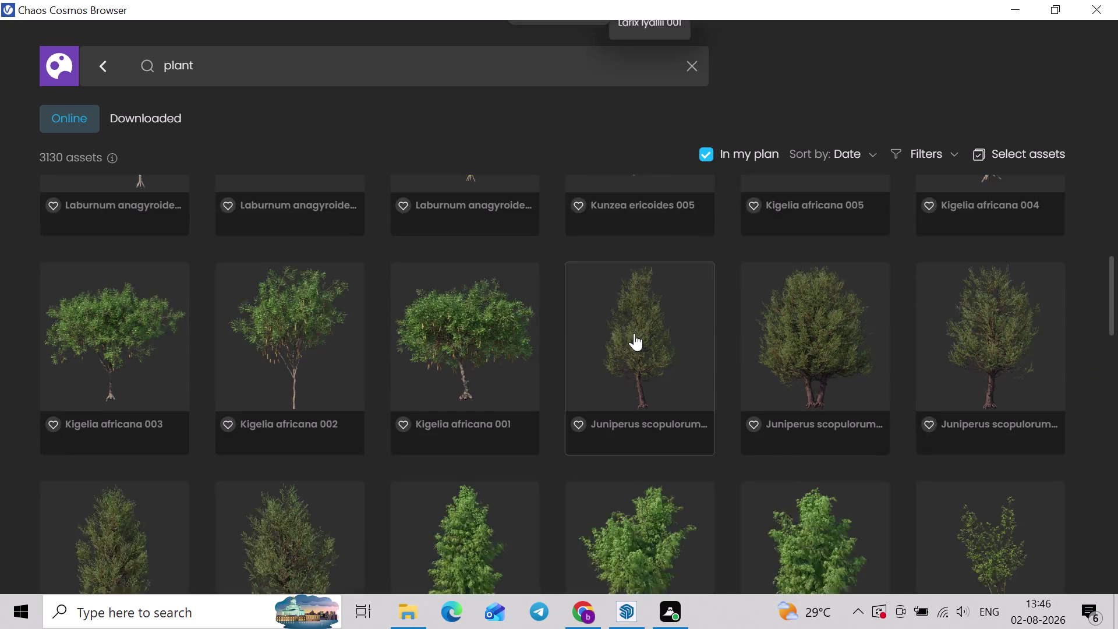
scroll(down, 3)
scroll(down, 3)
scroll(down, 3)
scroll(down, 3)
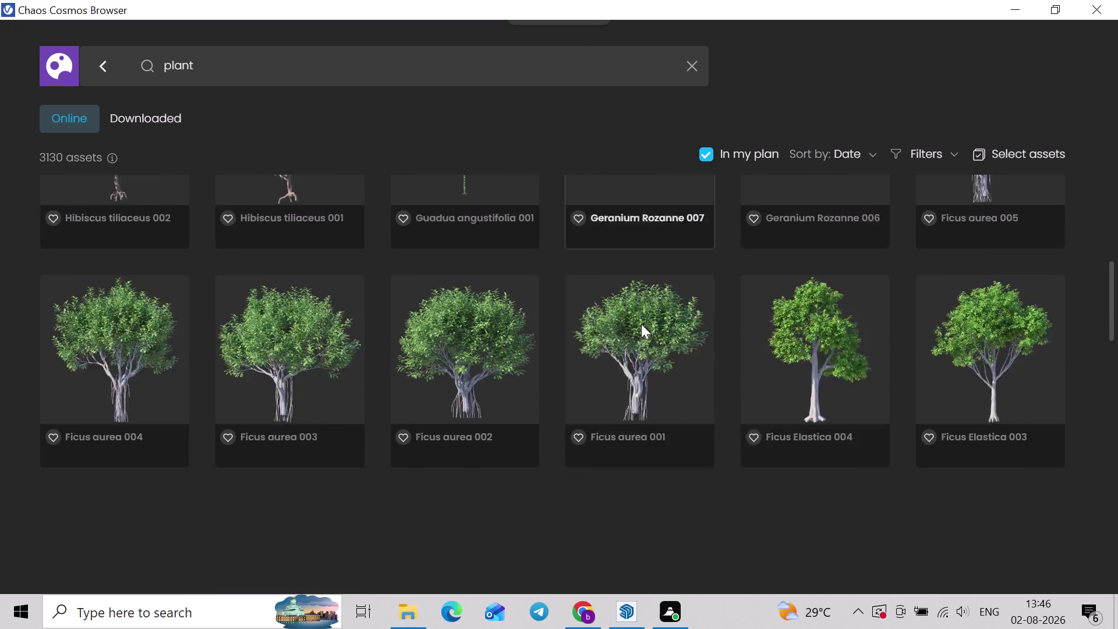
scroll(down, 3)
scroll(down, 3)
scroll(down, 3)
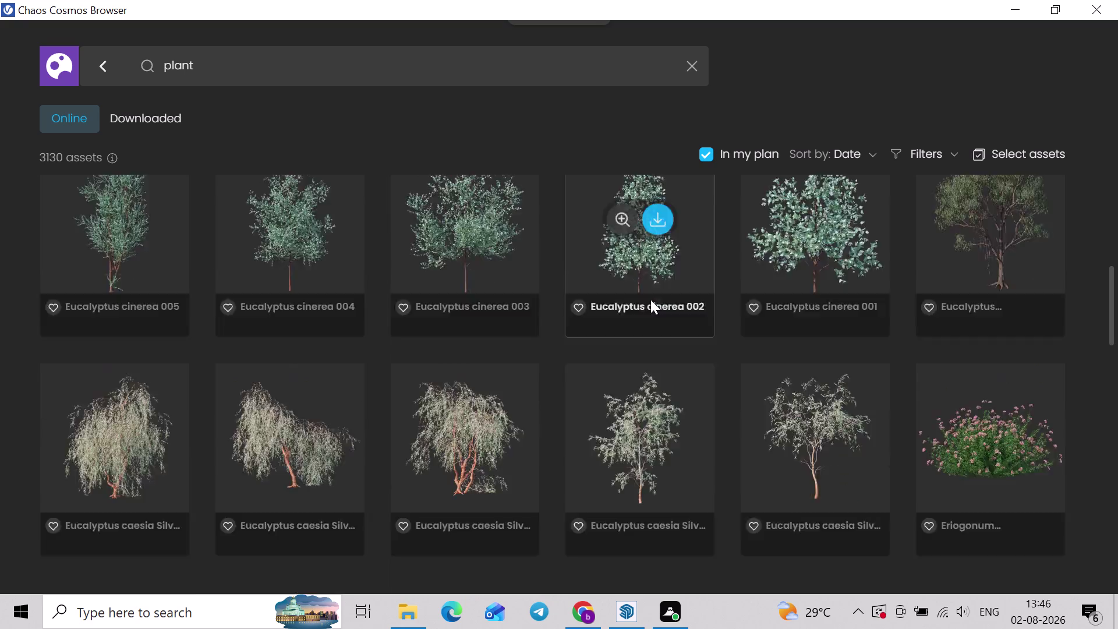
scroll(down, 3)
scroll(down, 3)
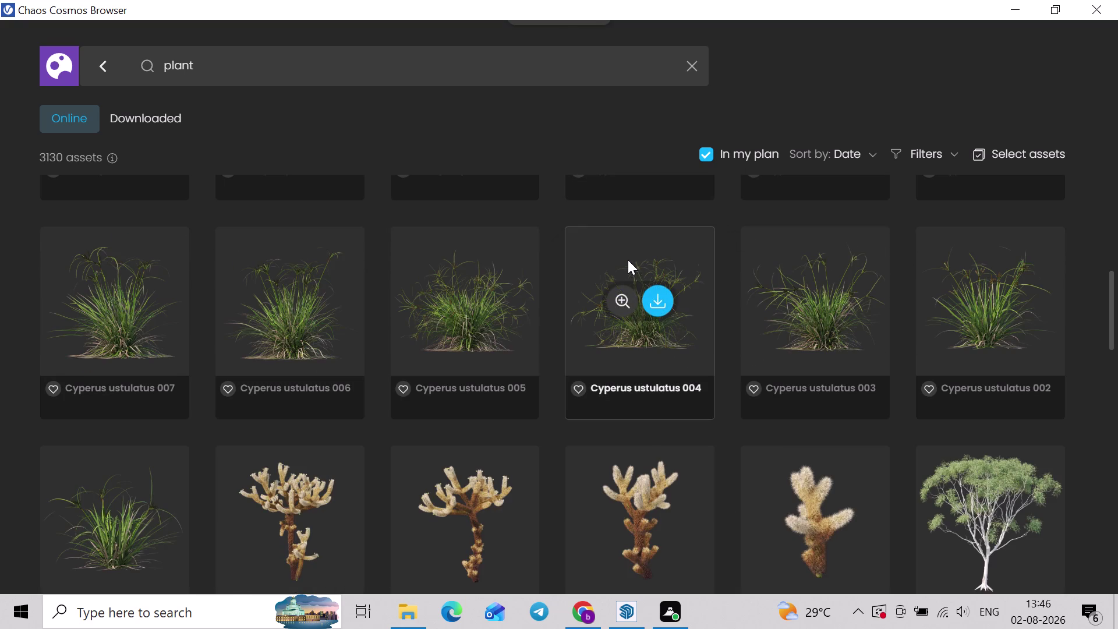
scroll(down, 3)
scroll(down, 3)
scroll(down, 3)
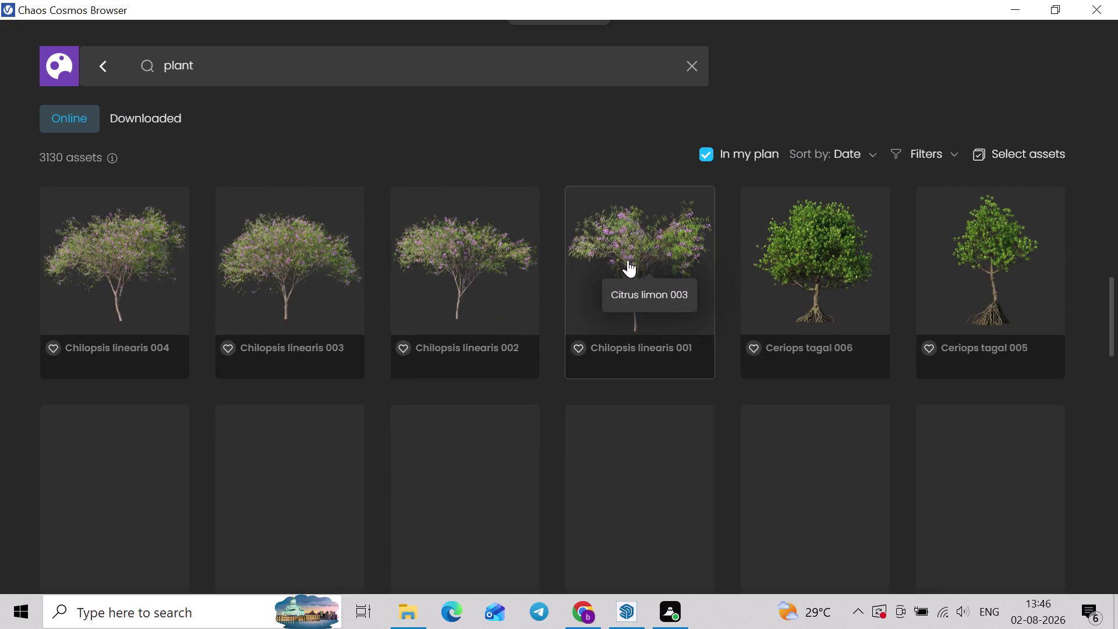
scroll(down, 3)
scroll(down, 3)
scroll(down, 3)
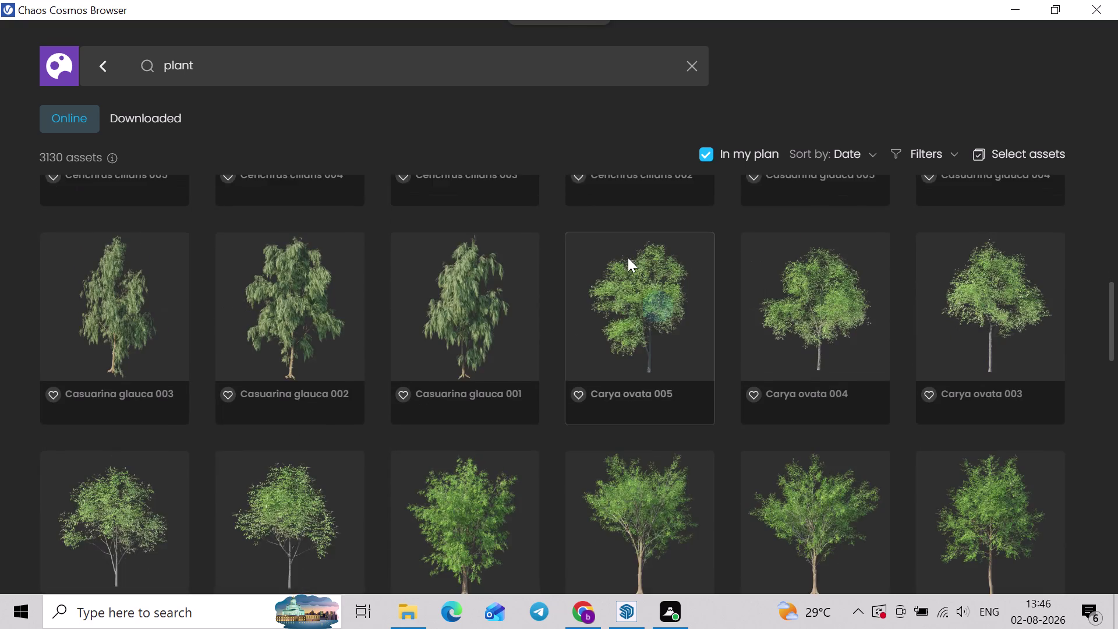
scroll(down, 3)
scroll(down, 3)
scroll(down, 3)
scroll(down, 3)
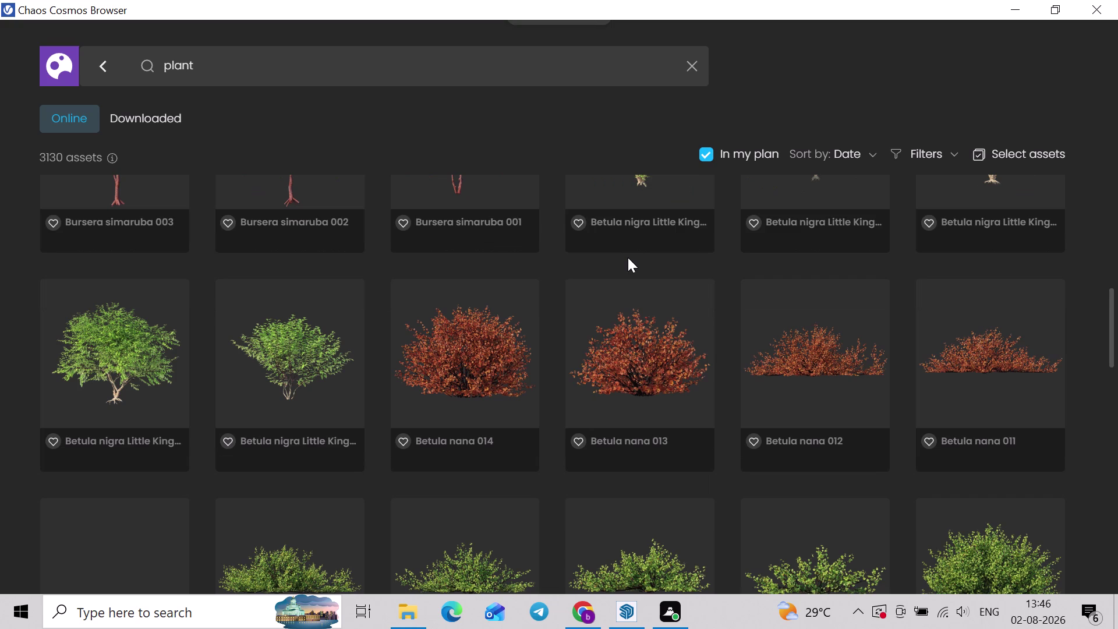
scroll(down, 3)
scroll(down, 3)
scroll(down, 3)
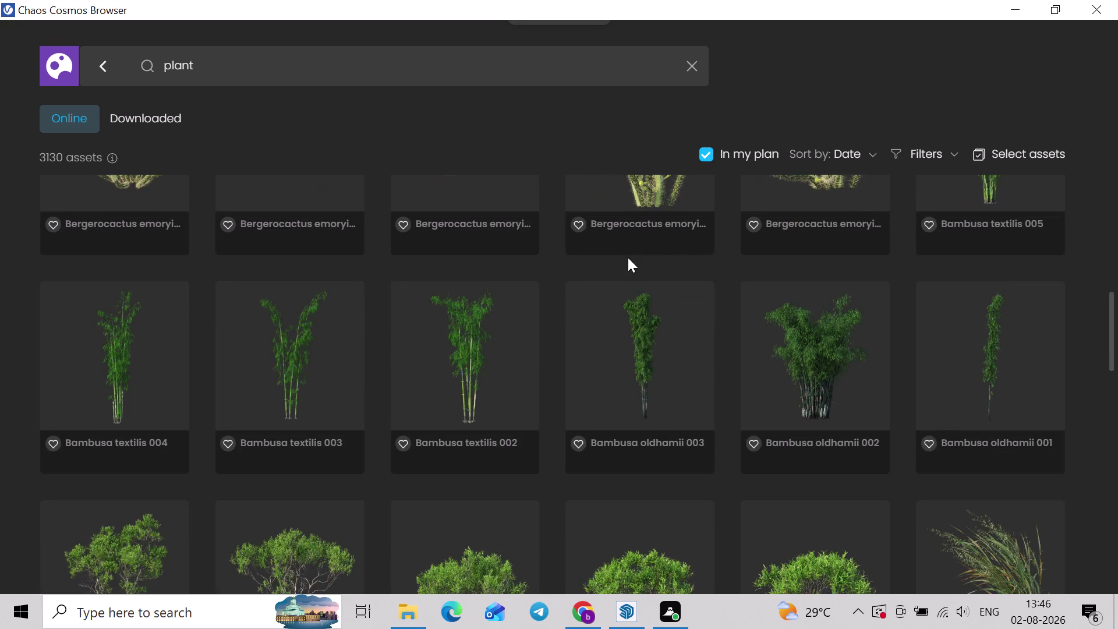
scroll(down, 3)
scroll(down, 3)
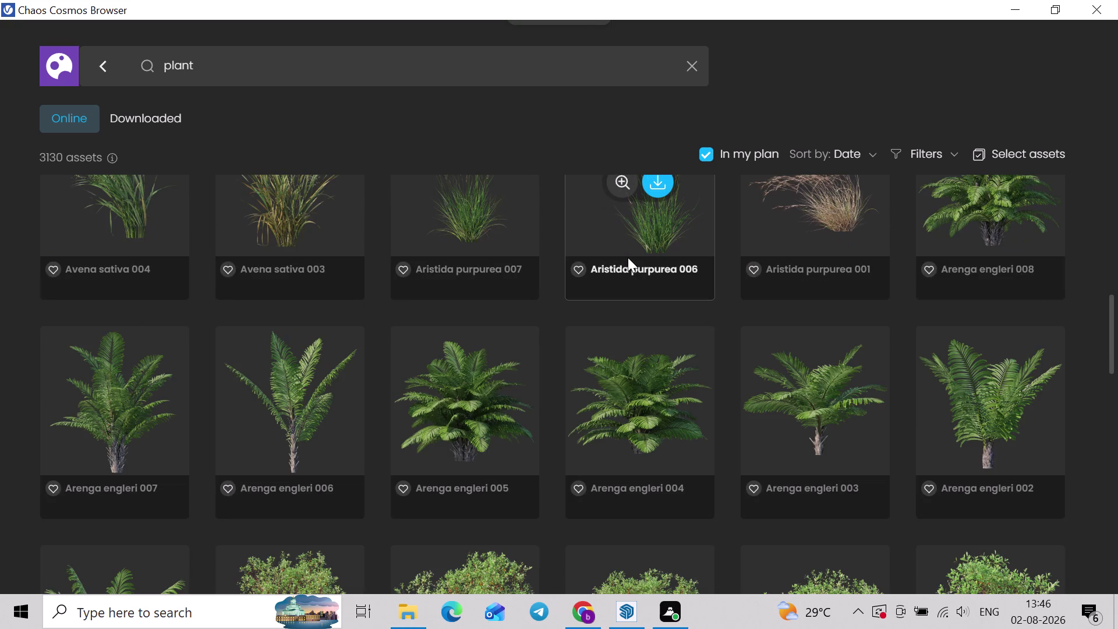
scroll(down, 3)
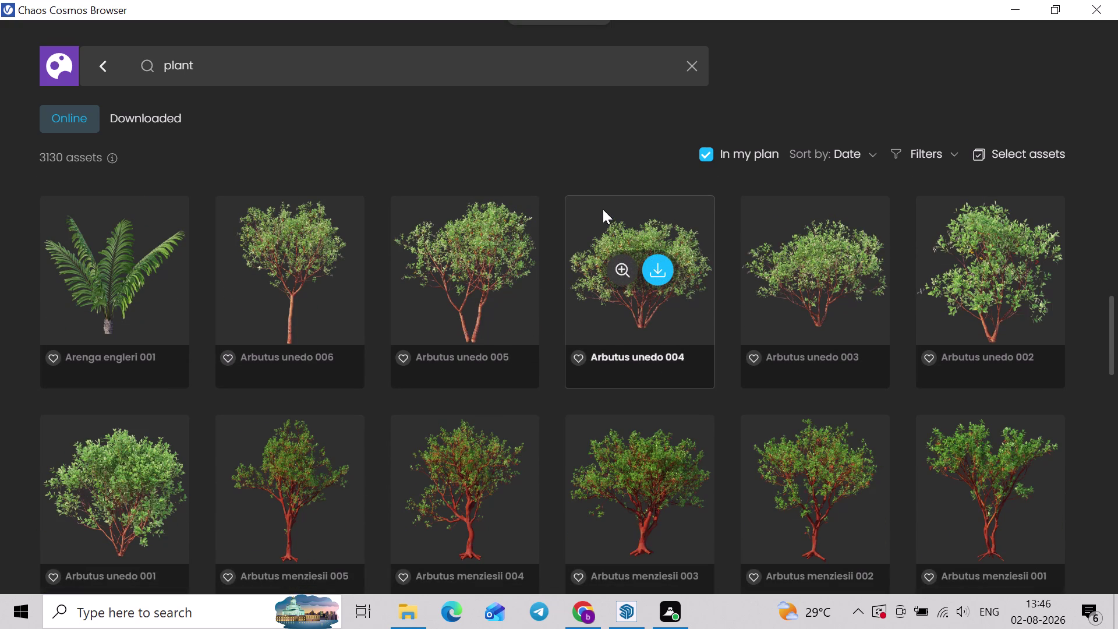
click(1101, 0)
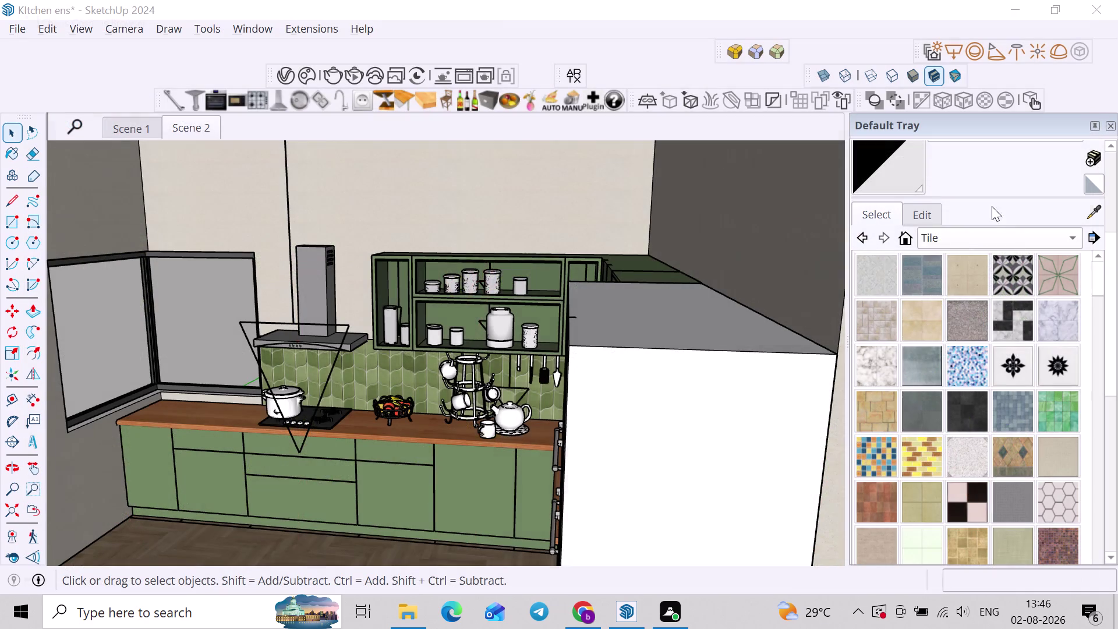
Switch to the Scene 2 view and start an interactive V-Ray render of the kitchen.
click(187, 126)
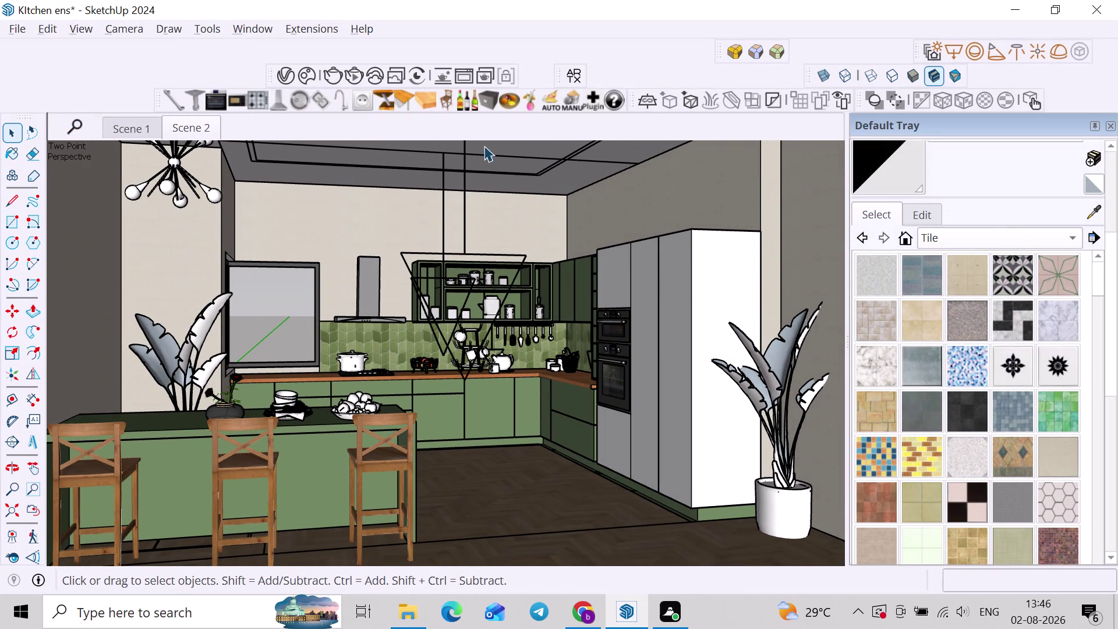
click(357, 85)
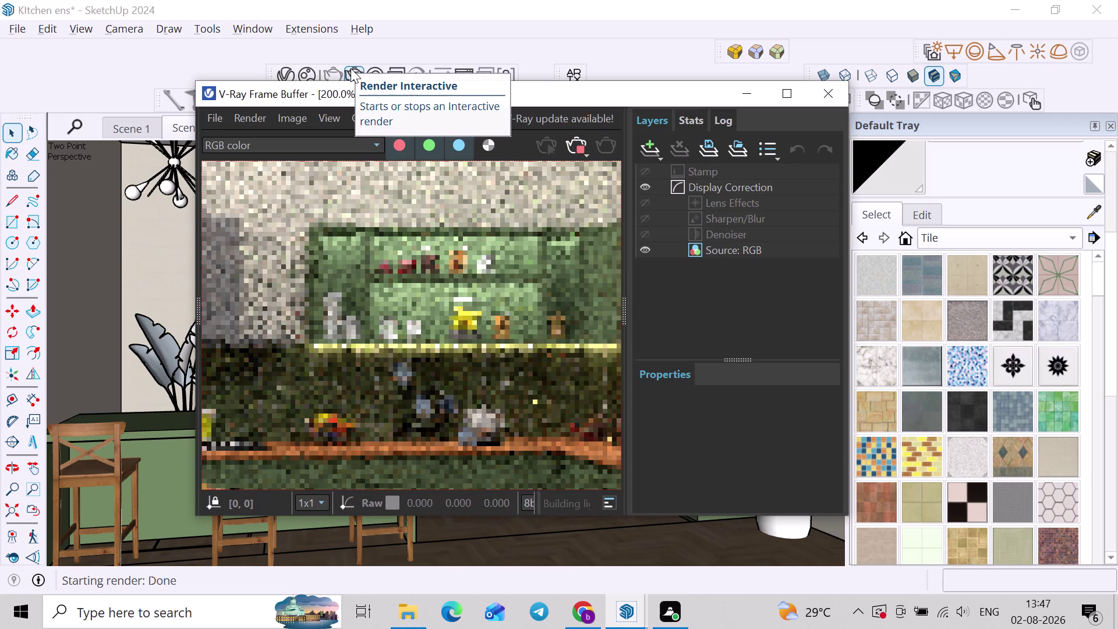
Stop the interactive V-Ray render and close the Frame Buffer window.
scroll(down, 3)
scroll(up, 3)
scroll(down, 3)
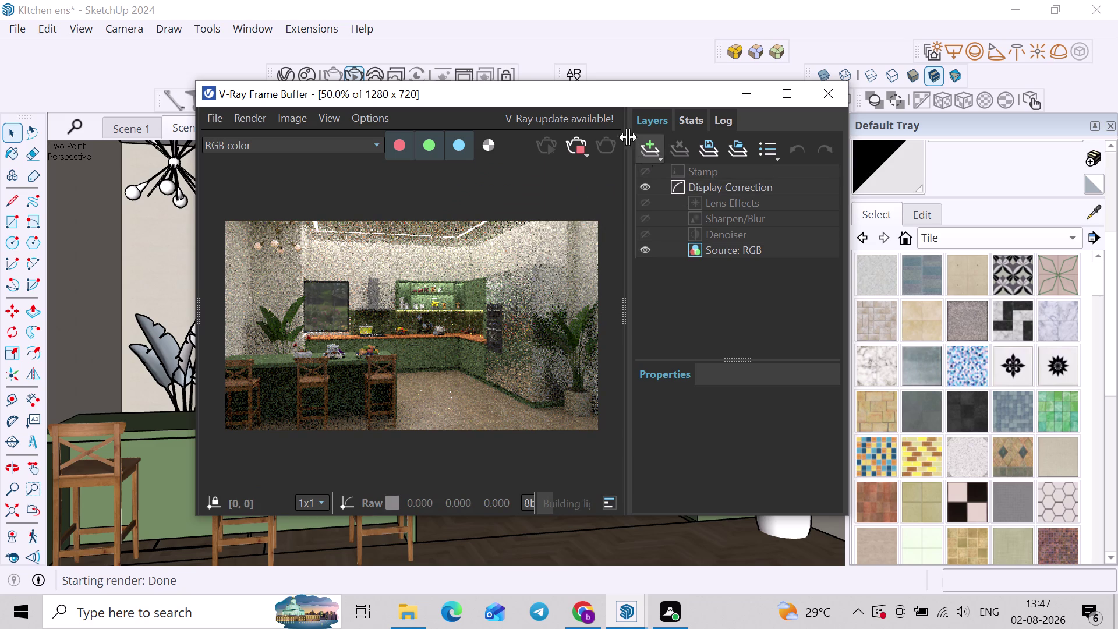
click(584, 149)
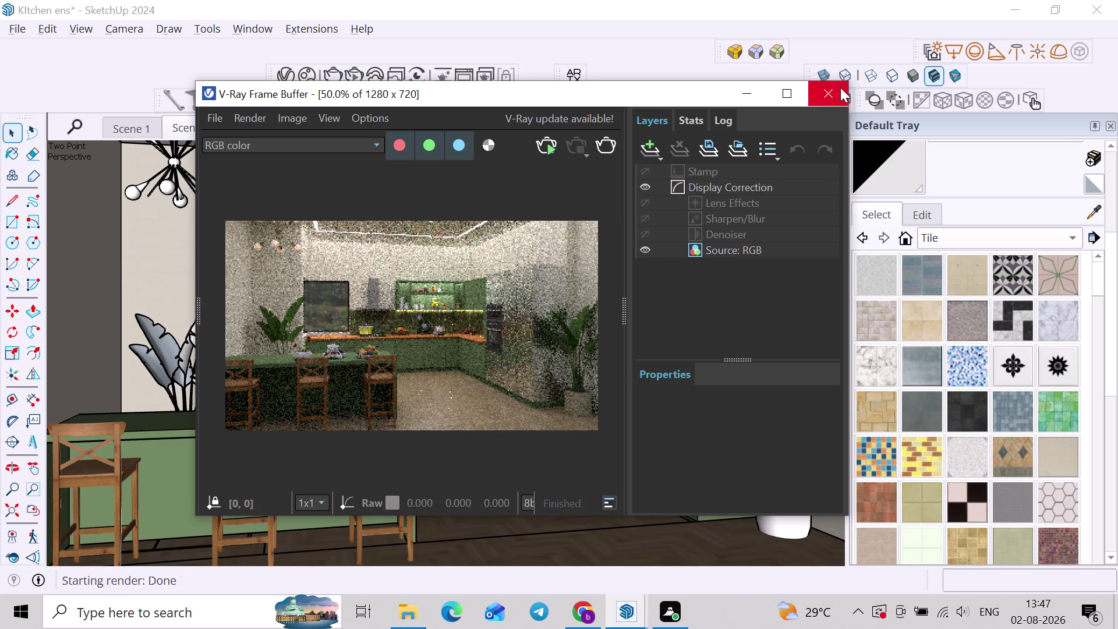
click(840, 86)
scroll(down, 3)
Orbit and zoom the view to see the kitchen from its open side.
middle_drag(571, 334, 305, 403)
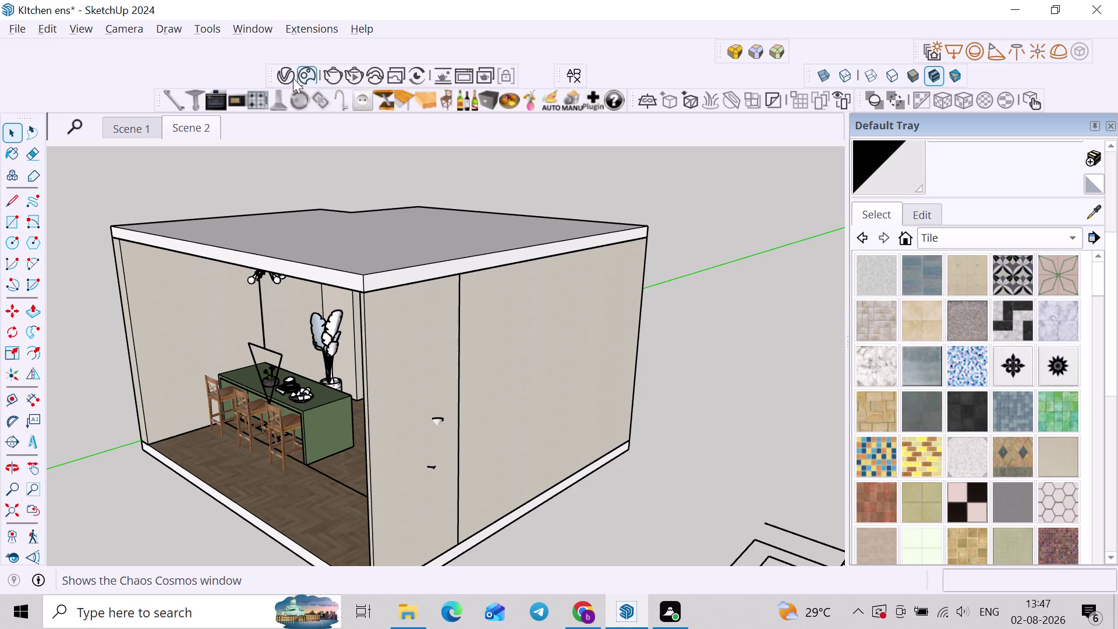
middle_drag(294, 176, 318, 61)
scroll(up, 3)
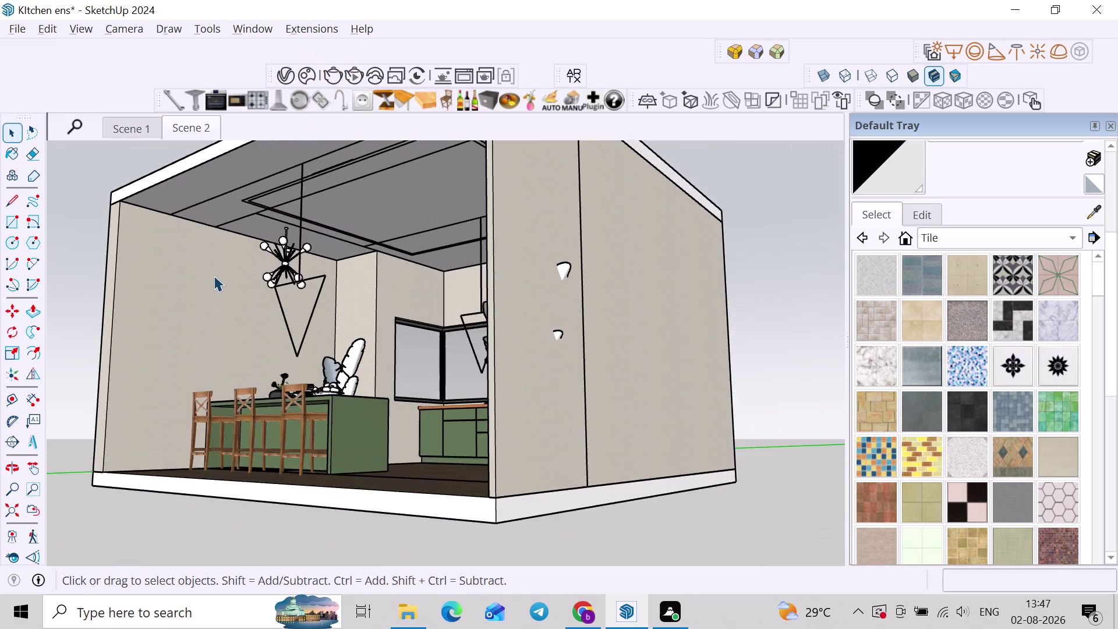
scroll(up, 3)
middle_drag(240, 270, 229, 335)
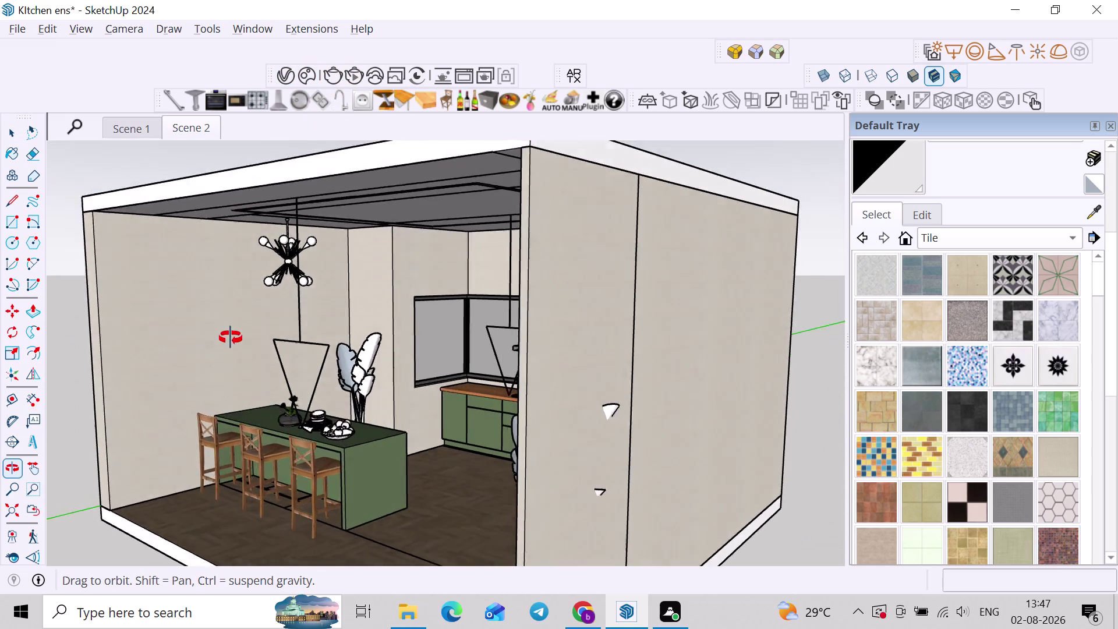
middle_drag(229, 335, 490, 370)
scroll(down, 3)
middle_drag(471, 365, 302, 341)
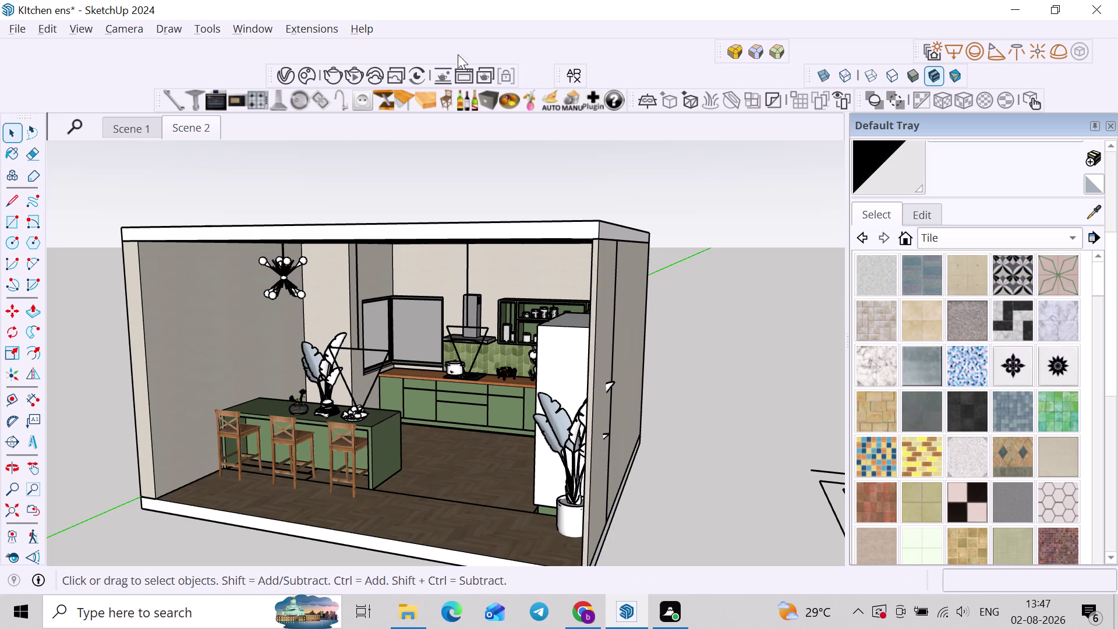
Try placing a V-Ray Rectangle Light, then cancel that first placement.
click(954, 49)
scroll(up, 3)
middle_drag(211, 239, 209, 186)
scroll(up, 3)
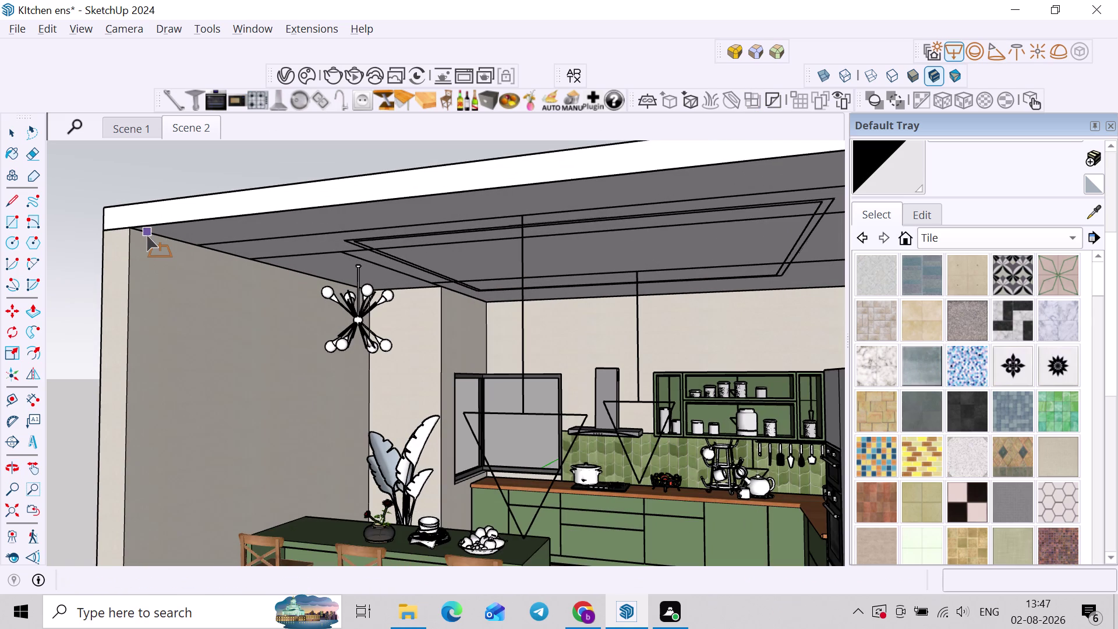
click(137, 234)
scroll(down, 3)
middle_drag(287, 384, 298, 286)
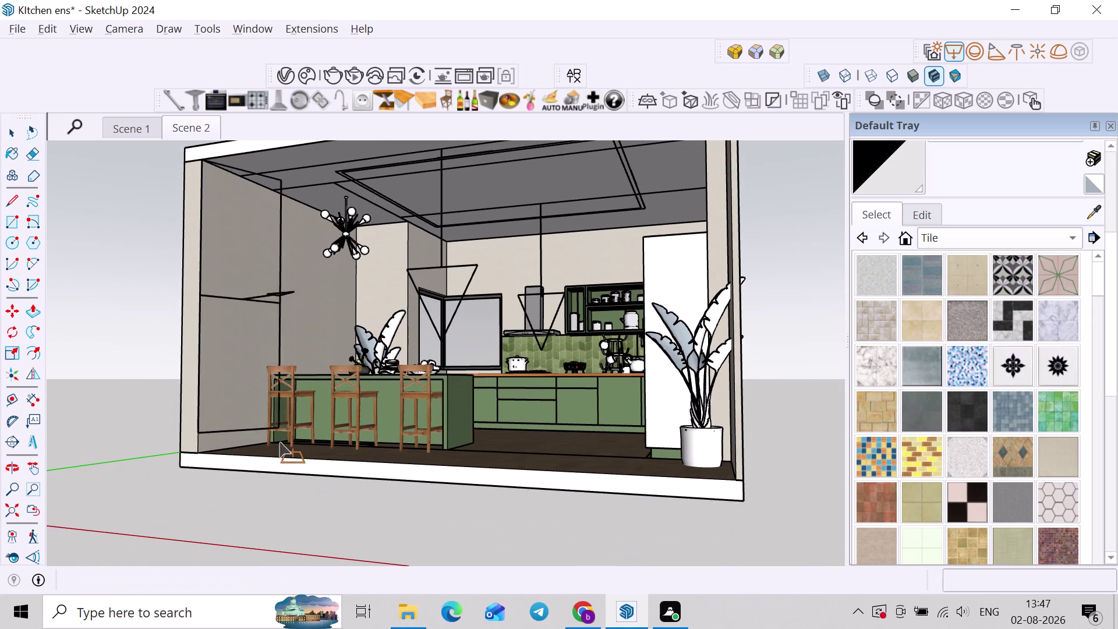
scroll(up, 3)
middle_drag(278, 431, 275, 488)
scroll(up, 3)
scroll(down, 3)
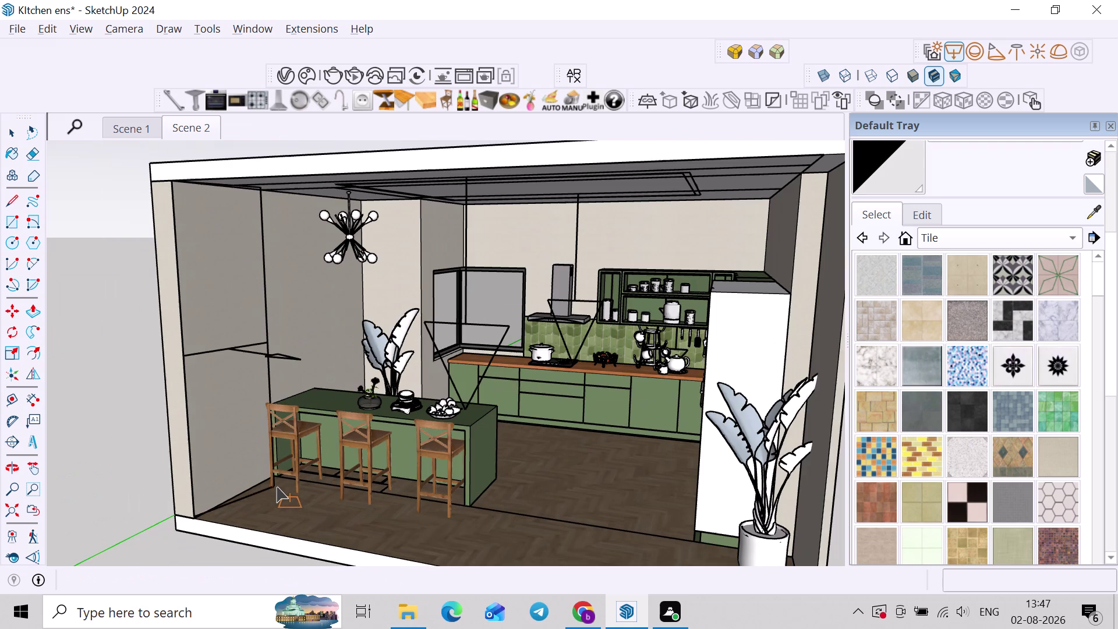
key(space)
scroll(down, 3)
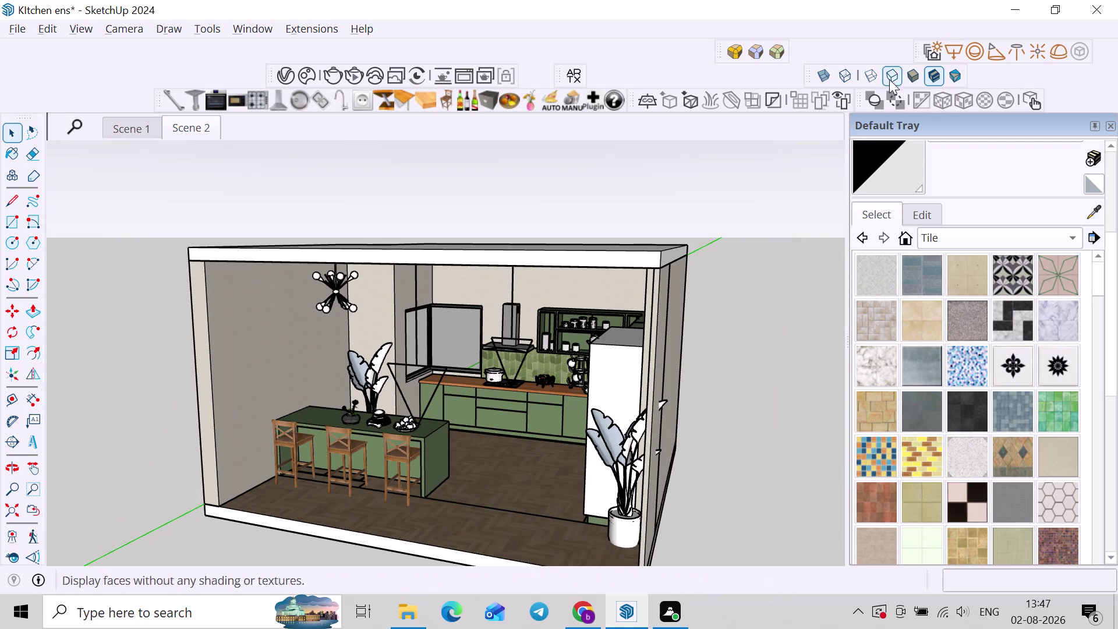
Restart the Rectangle Light tool and orbit out to see the kitchen and origin.
click(960, 52)
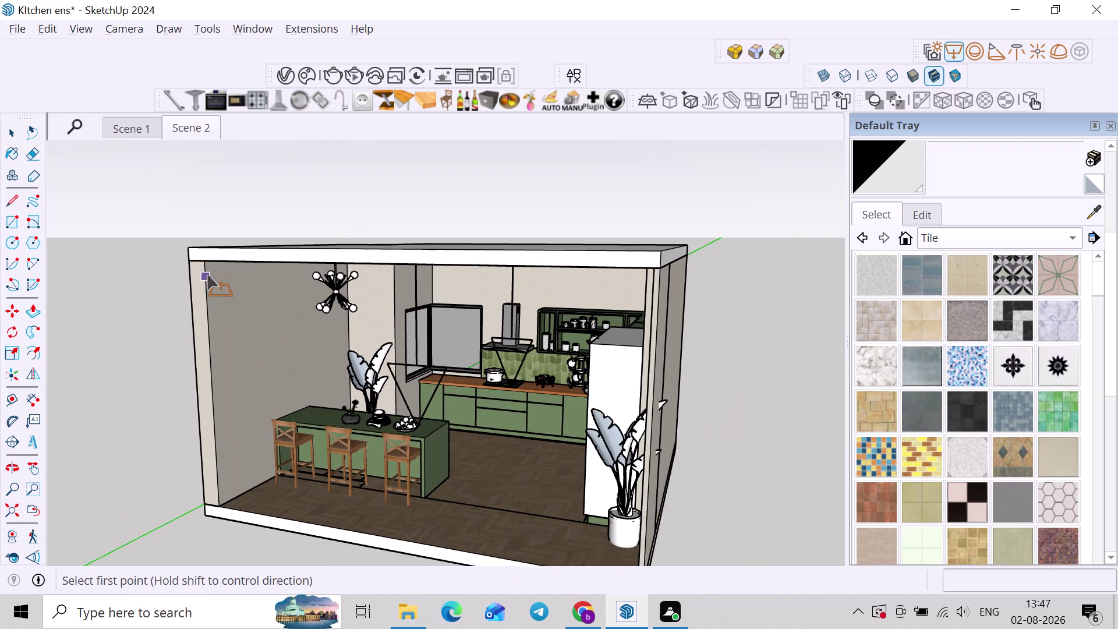
click(209, 268)
scroll(down, 3)
middle_drag(528, 447, 574, 385)
scroll(up, 3)
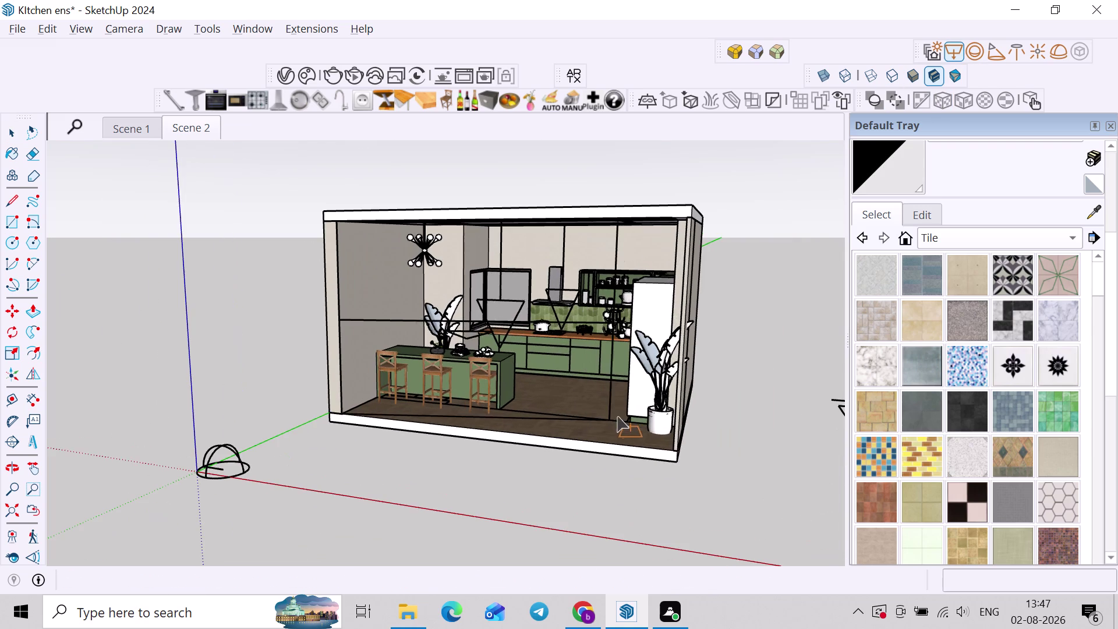
Draw the rectangle light between two corners by the kitchen floor and begin scaling it.
click(674, 454)
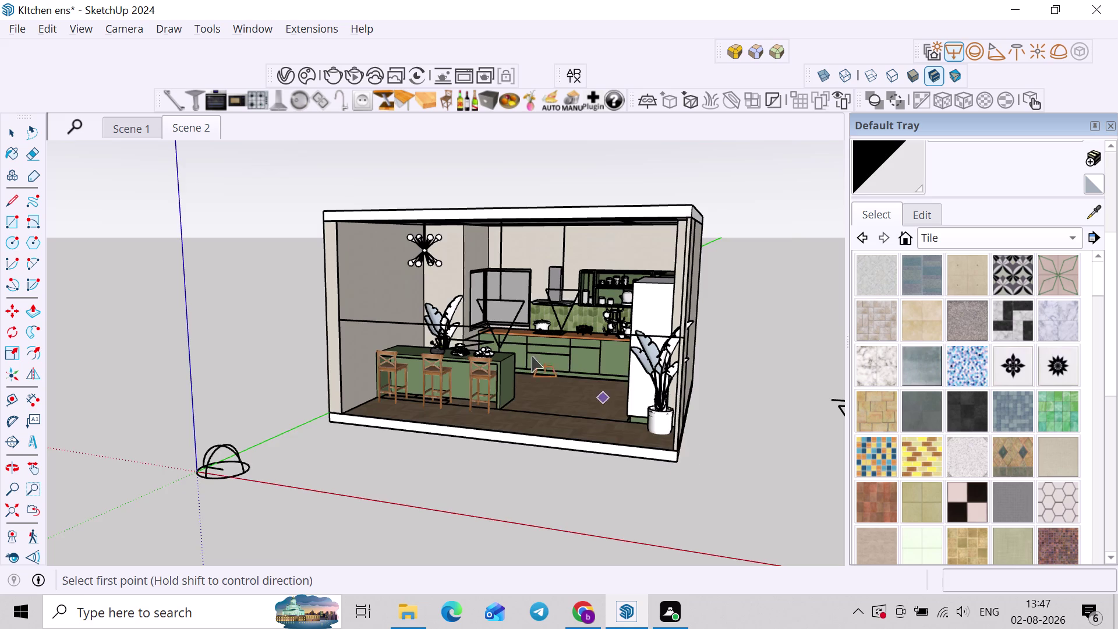
scroll(up, 3)
middle_drag(509, 319, 390, 401)
key(space)
scroll(up, 3)
click(242, 463)
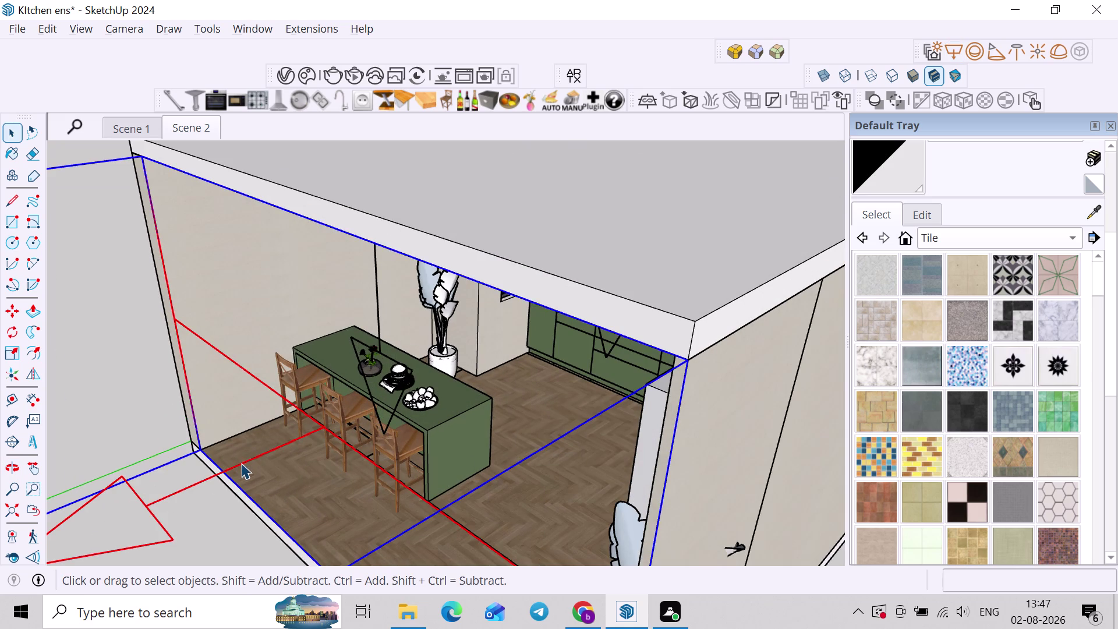
key(a)
scroll(down, 3)
key(s)
scroll(down, 3)
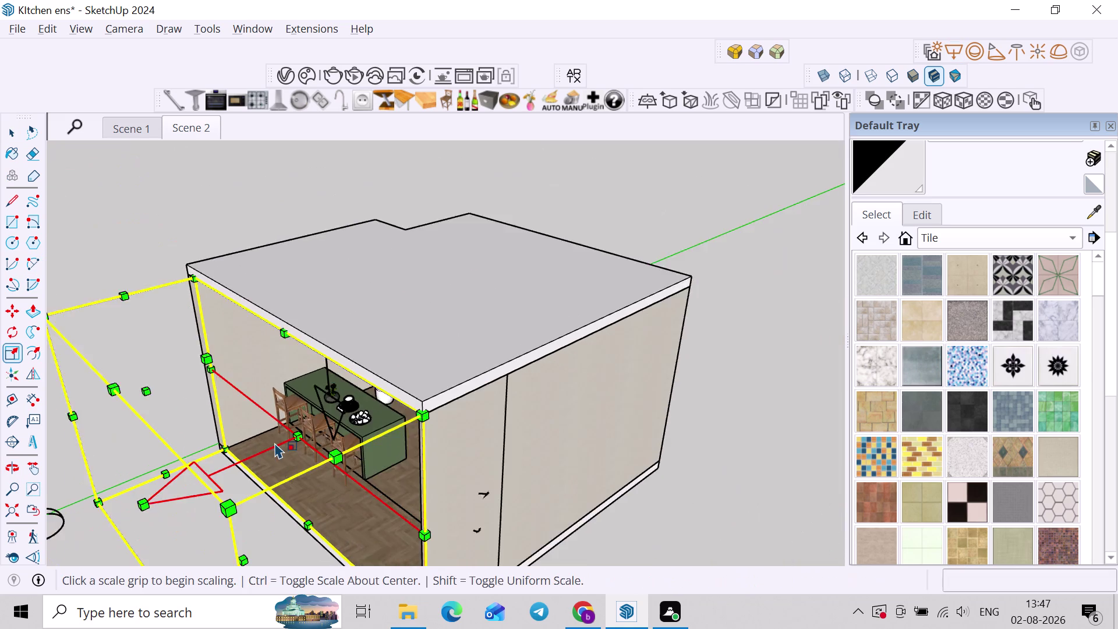
Resize the rectangle light along its height with the Scale tool.
middle_drag(280, 438, 352, 382)
click(202, 470)
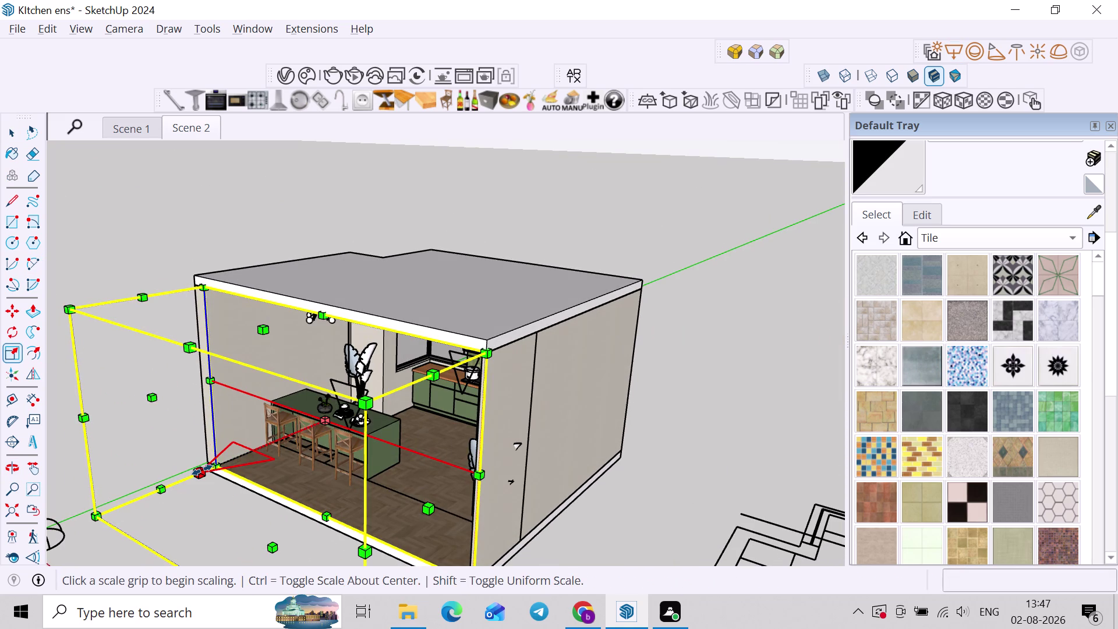
click(385, 412)
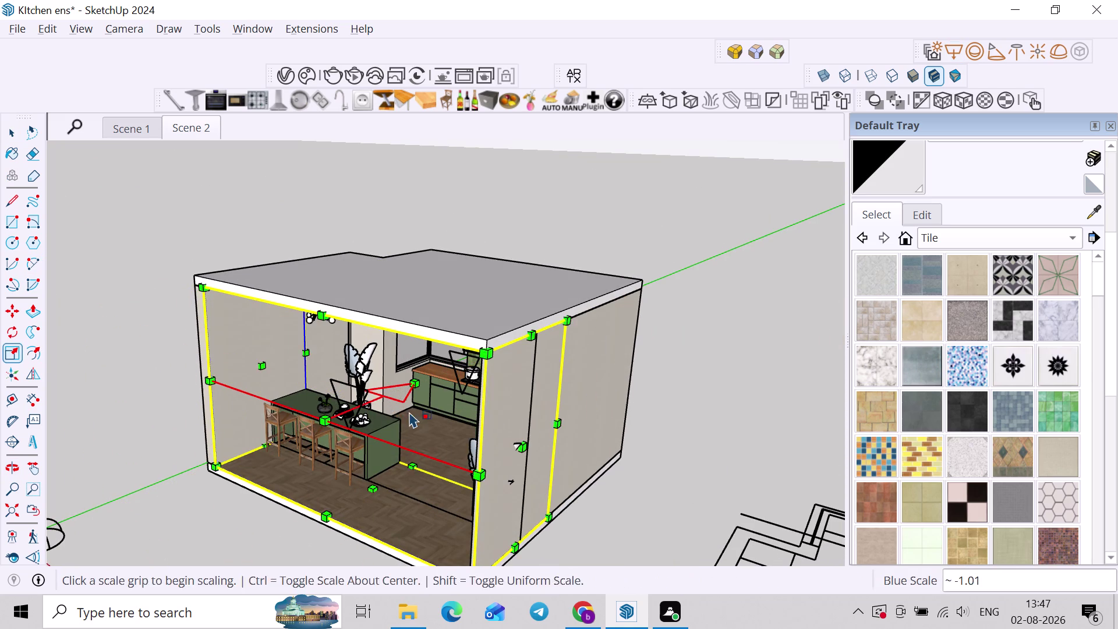
middle_drag(410, 412, 302, 444)
key(space)
scroll(down, 3)
middle_drag(471, 459, 476, 446)
scroll(up, 3)
click(499, 534)
middle_drag(451, 501, 486, 458)
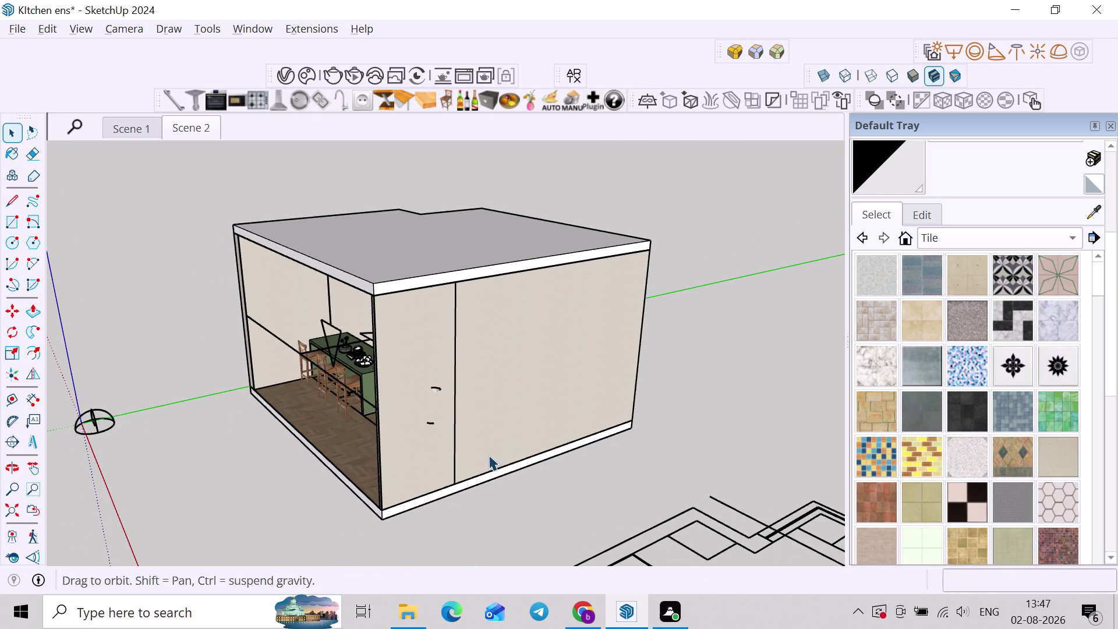
middle_drag(486, 457, 489, 455)
Move the rectangle light to just outside the kitchen opening.
click(356, 393)
key(m)
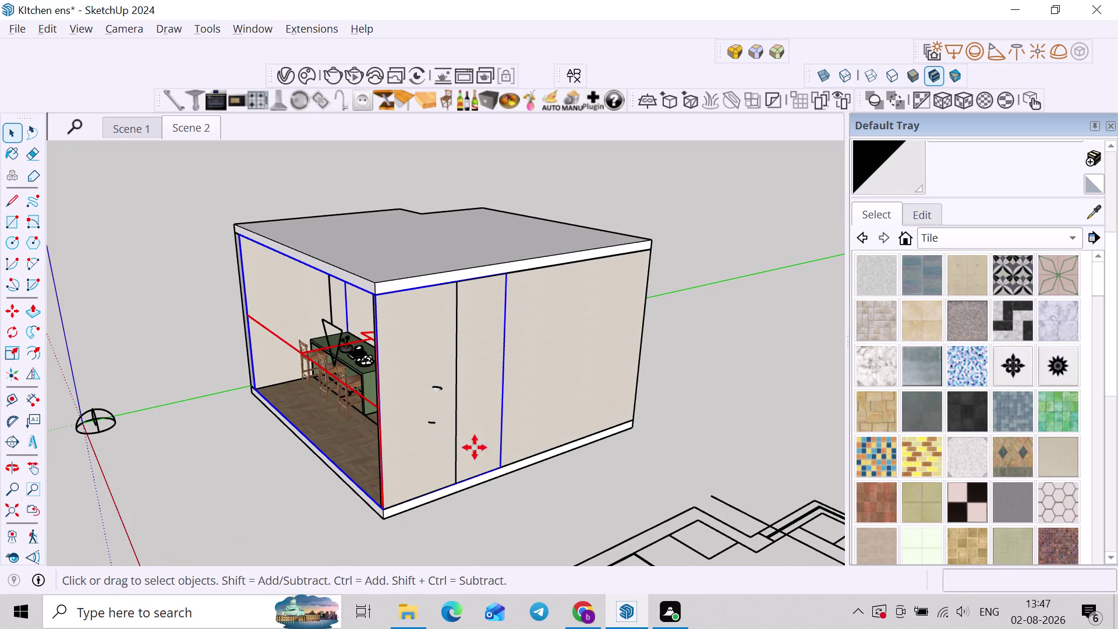
click(507, 471)
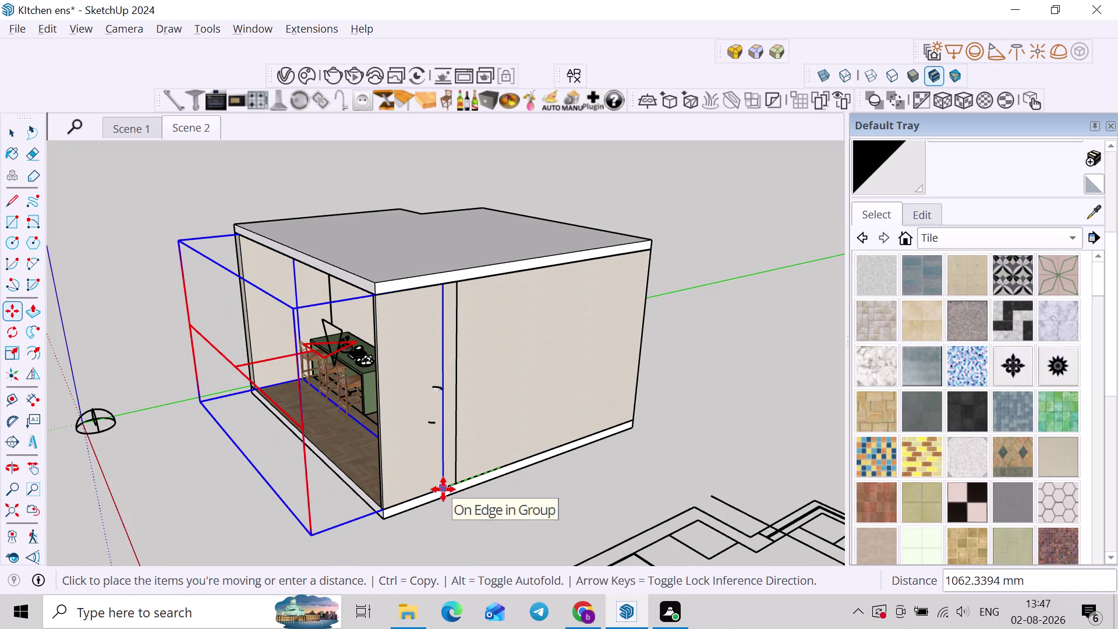
click(443, 490)
scroll(down, 3)
key(space)
Deselect, orbit to check the placed light, and open the V-Ray lights list.
click(473, 490)
scroll(down, 3)
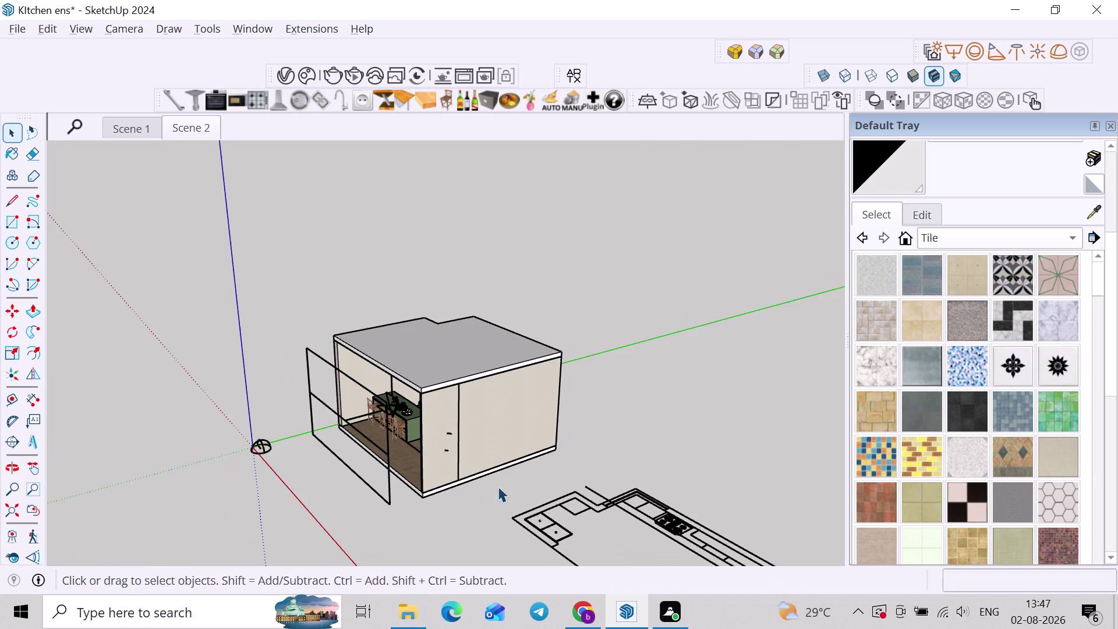
middle_drag(496, 486, 465, 486)
scroll(up, 3)
middle_drag(360, 436, 414, 448)
scroll(up, 3)
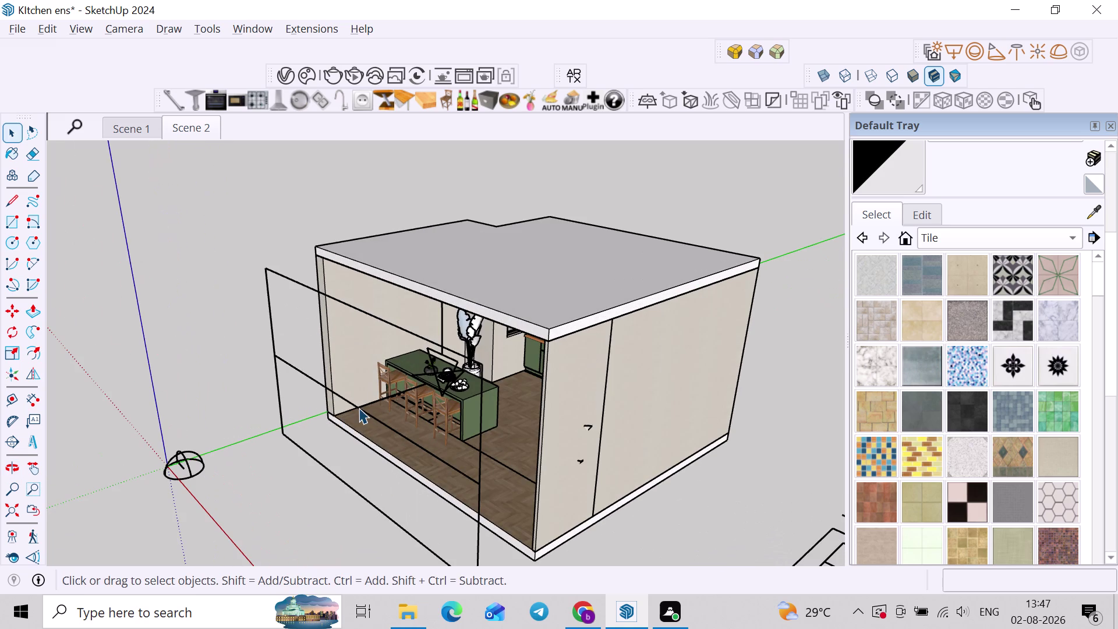
click(282, 77)
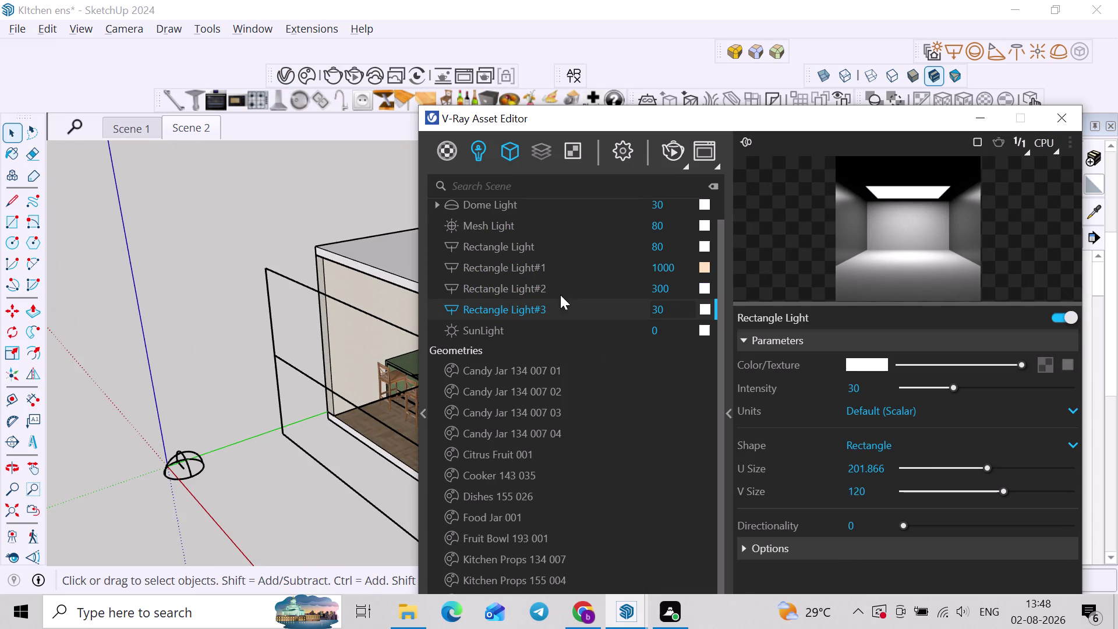
In the V-Ray Asset Editor Lights list, change Rectangle Light#3's name to 'OUTIDE LIGHT'.
drag(665, 310, 628, 318)
triple_click(596, 305)
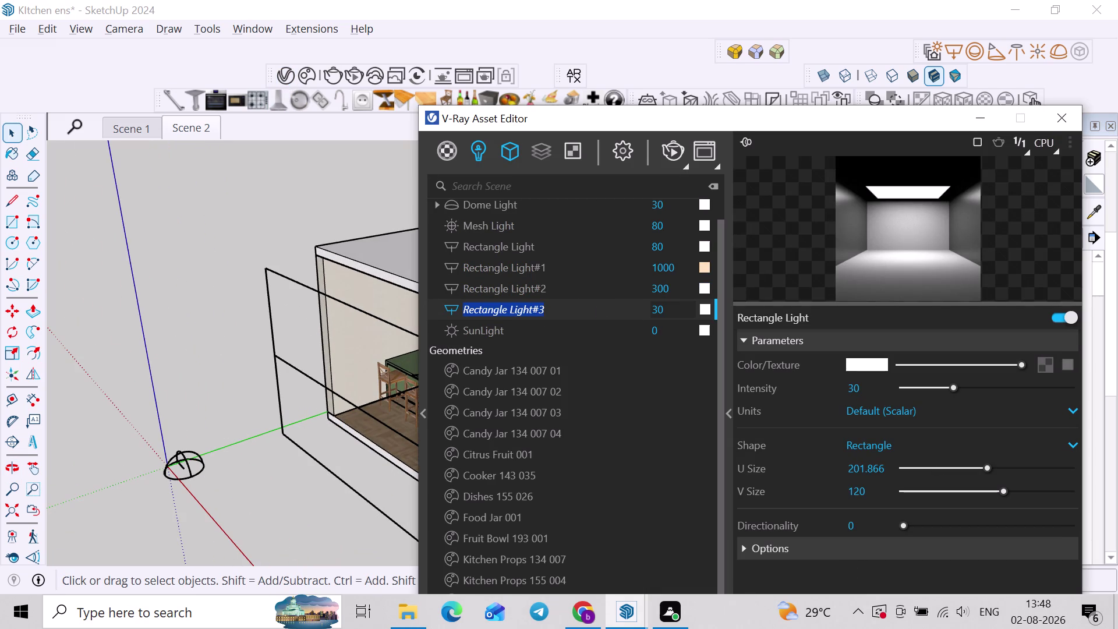
key(o)
key(u)
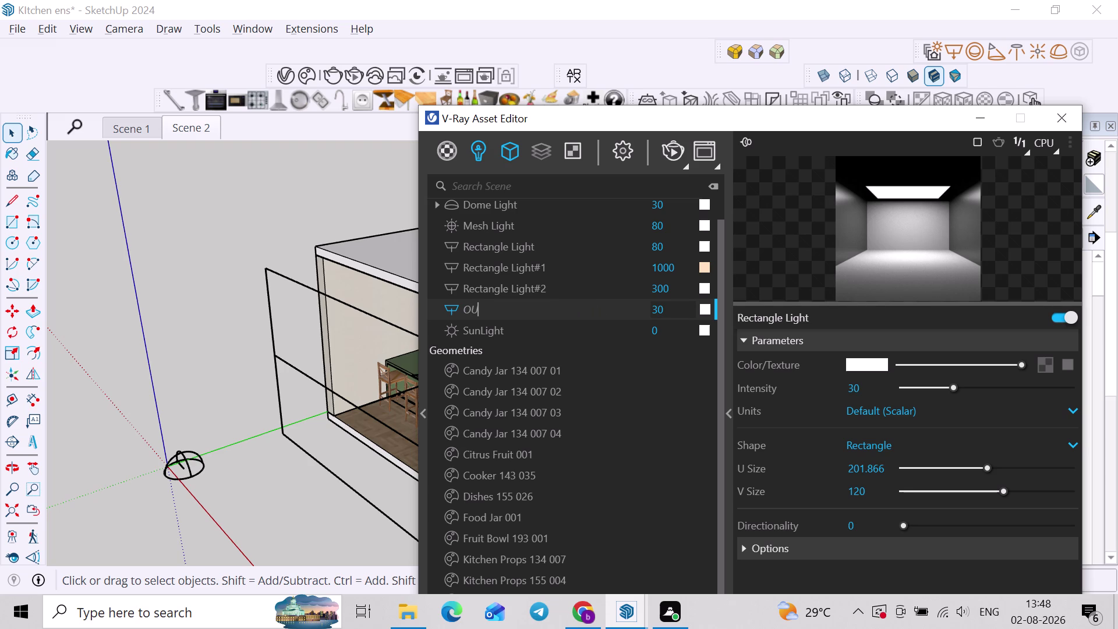
key(t)
key(i)
text(DE)
key(space)
text(LIG)
text(HT)
key(Return)
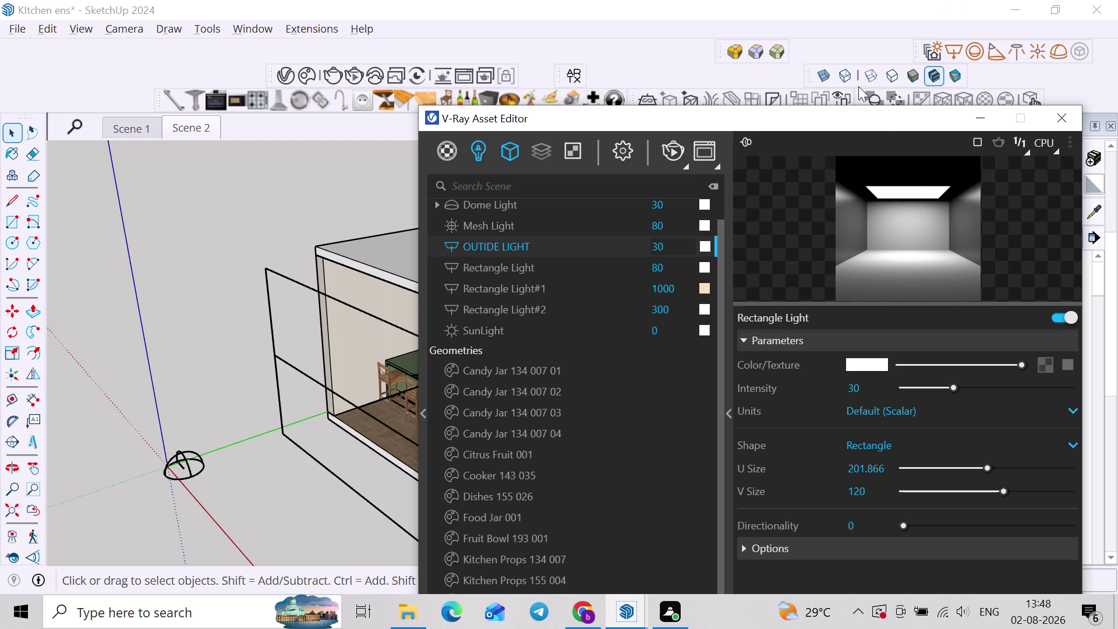
Orbit and zoom around the kitchen to locate the outside light.
scroll(down, 3)
scroll(up, 3)
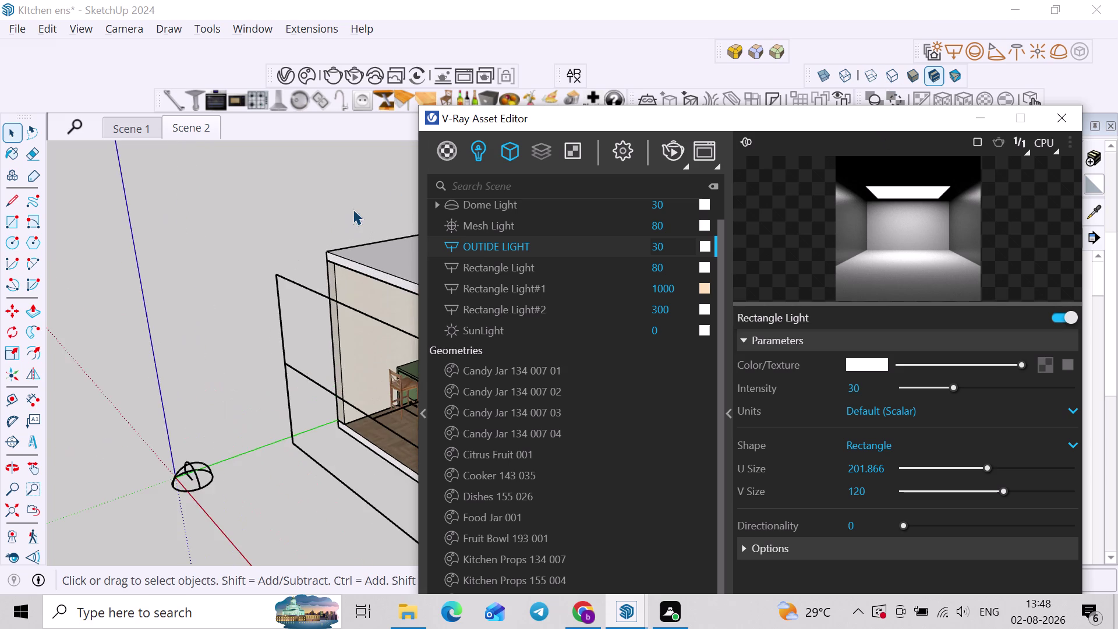
middle_drag(306, 218, 253, 225)
scroll(up, 3)
middle_drag(308, 236, 371, 235)
scroll(down, 3)
middle_drag(360, 244, 245, 212)
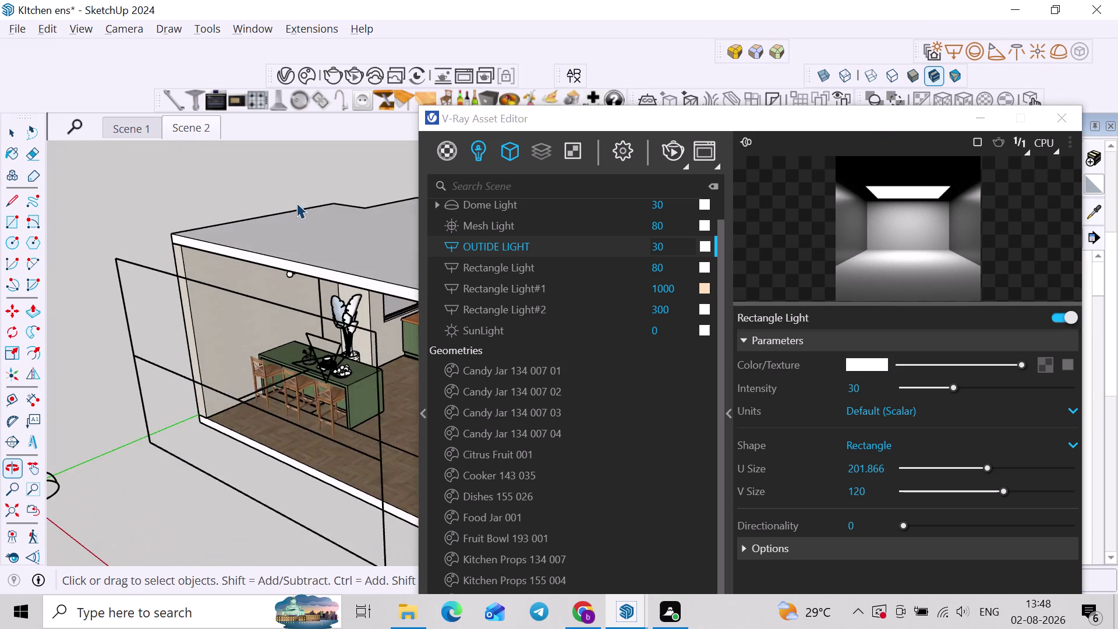
scroll(down, 3)
middle_drag(305, 209, 214, 221)
scroll(up, 3)
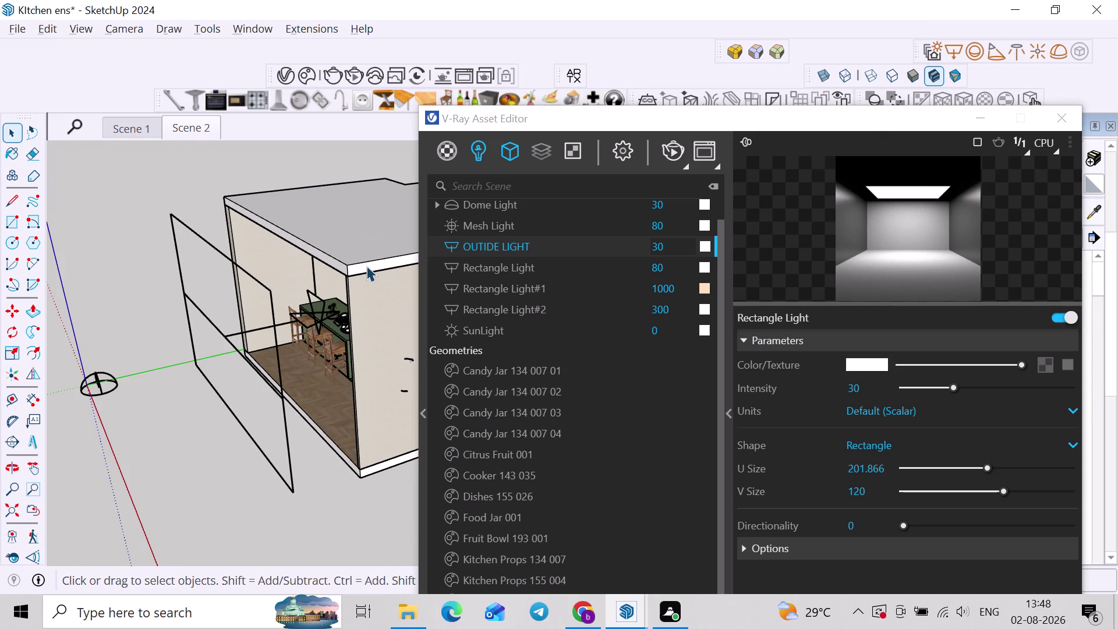
Orbit toward the kitchen opening and select the outside rectangle light.
middle_drag(456, 374, 587, 361)
scroll(down, 3)
middle_drag(256, 357, 371, 340)
scroll(up, 3)
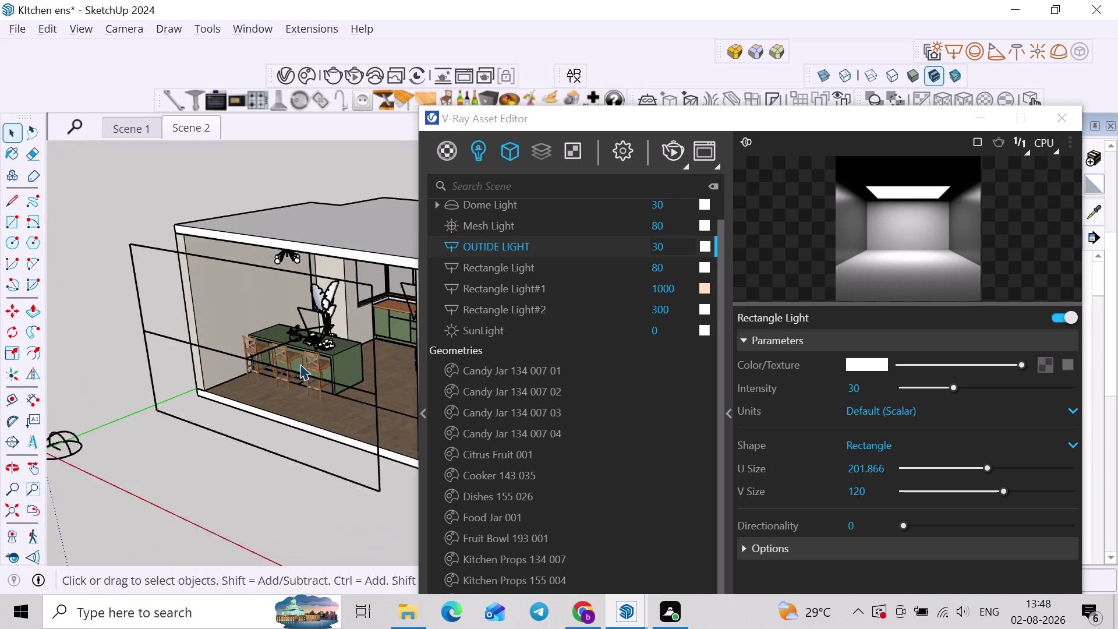
scroll(up, 3)
middle_drag(315, 361, 351, 357)
click(294, 359)
click(255, 358)
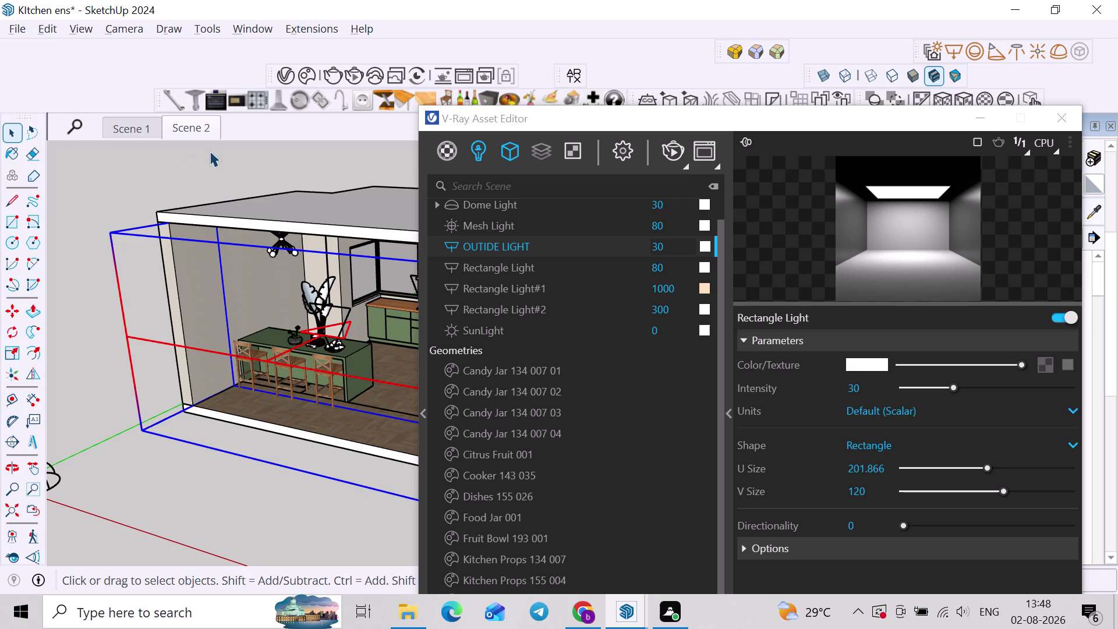
Rotate the outside light on a locked axis plane, centred on the light.
key(q)
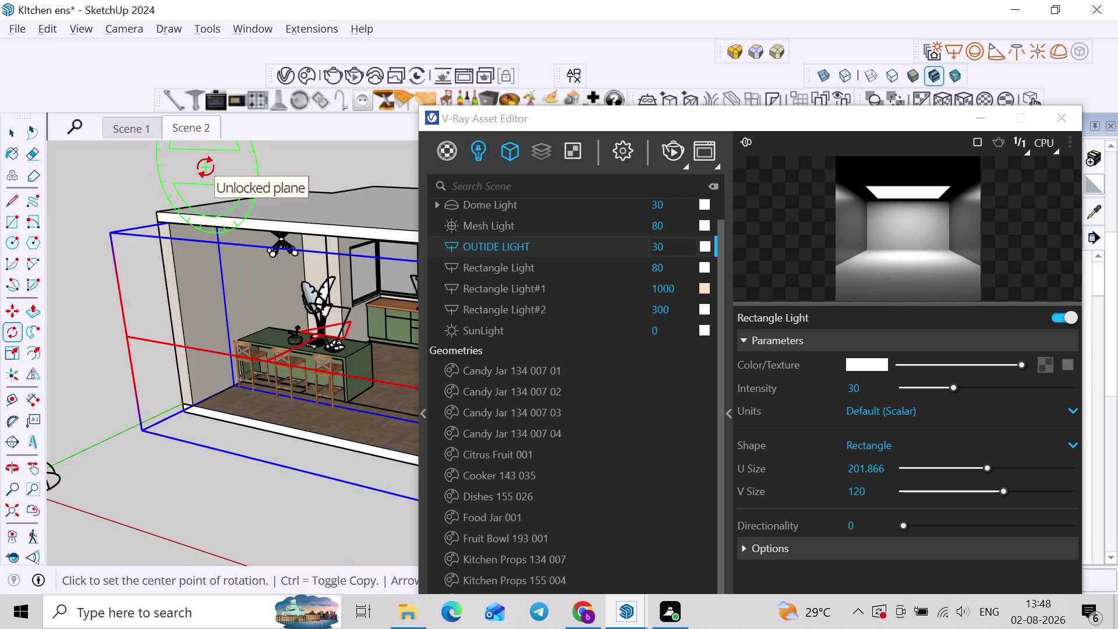
key(Up)
key(Right)
key(Left)
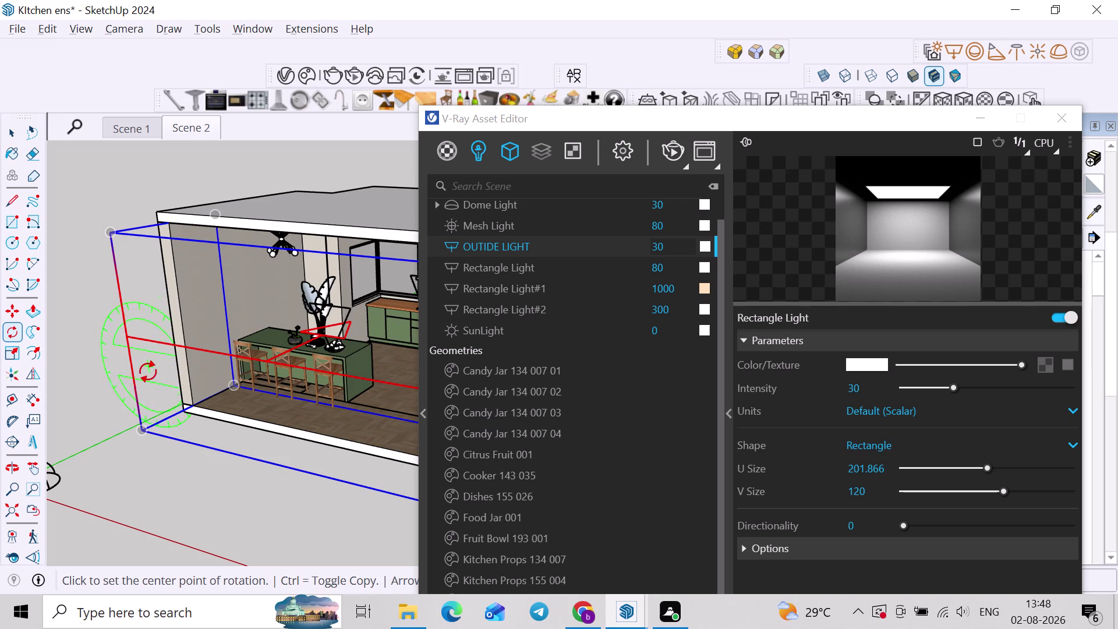
click(135, 421)
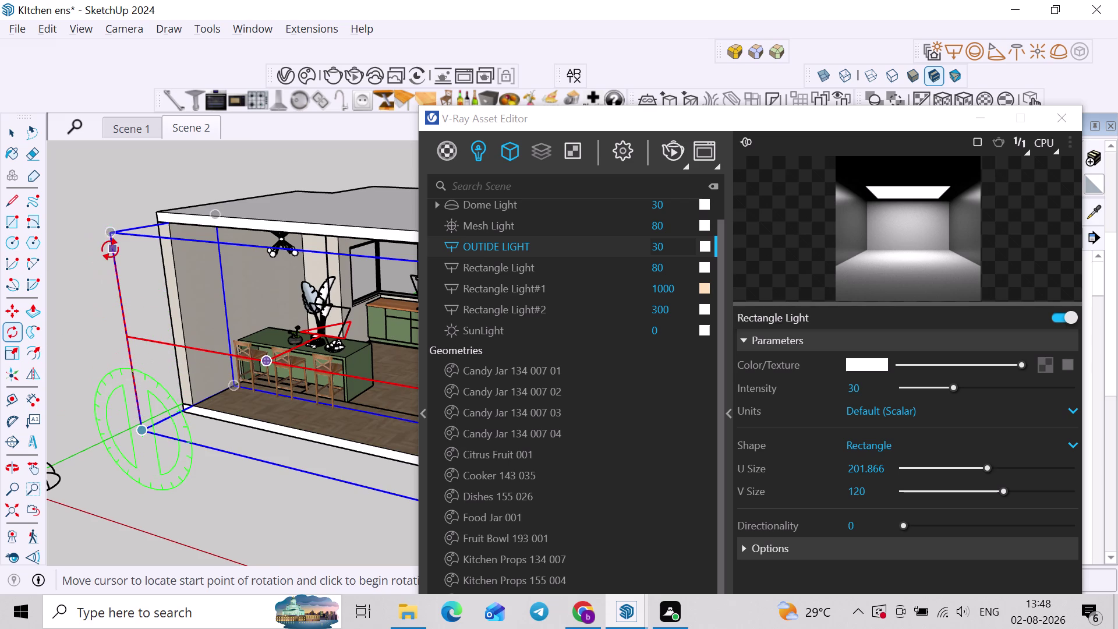
click(110, 236)
scroll(down, 3)
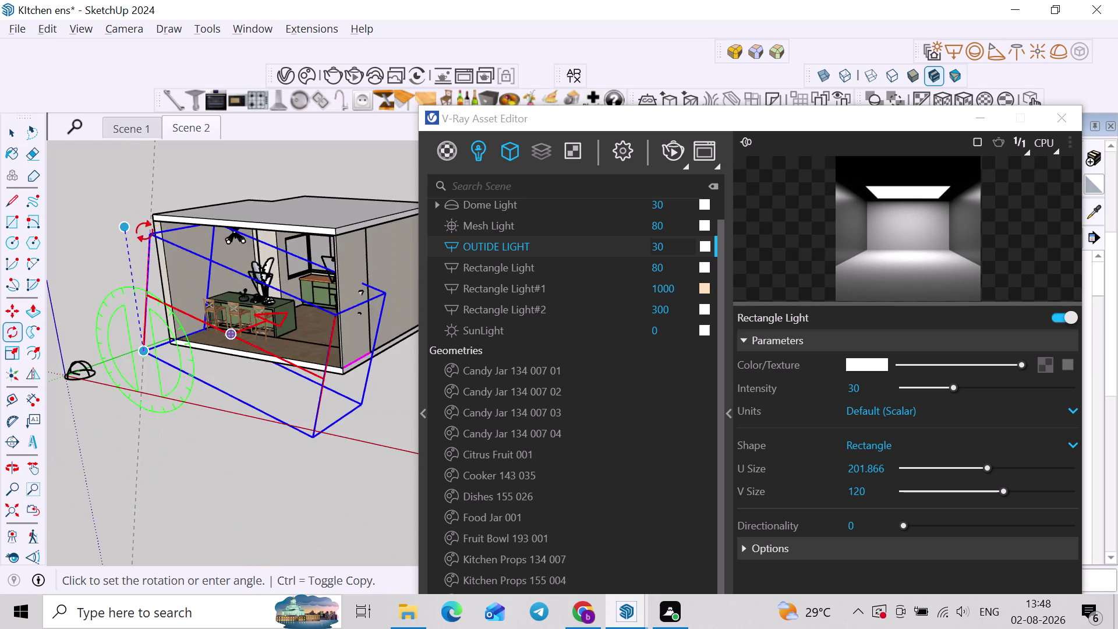
middle_drag(145, 234, 190, 215)
scroll(up, 3)
key(Escape)
middle_drag(191, 261, 205, 245)
Save the model, close the V-Ray Asset Editor, and end rotation with nothing selected.
key(ctrl+s)
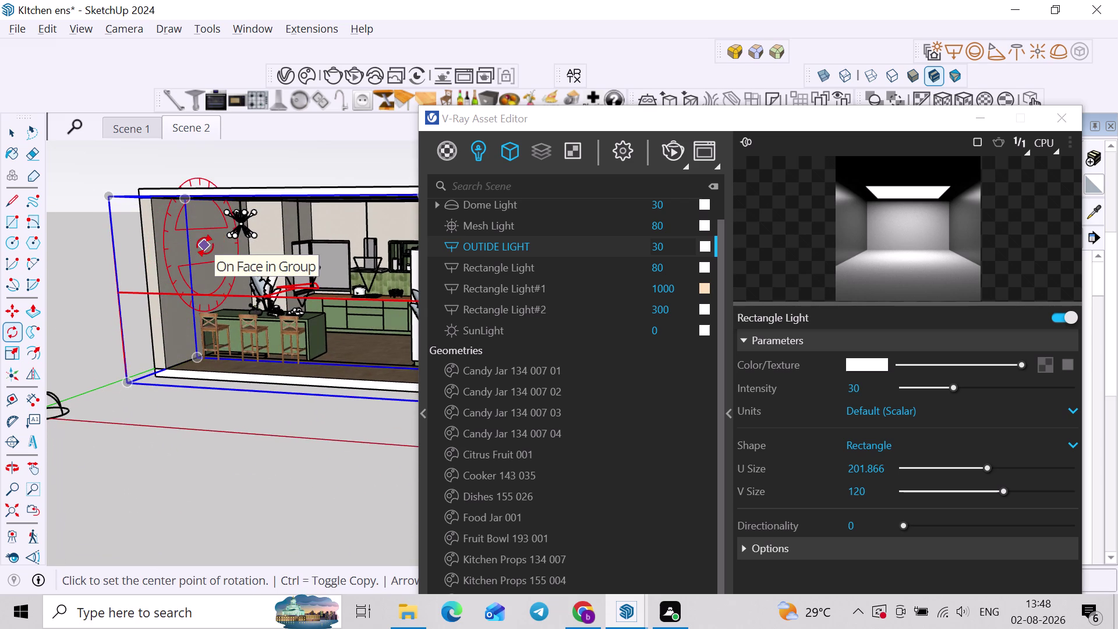
scroll(down, 3)
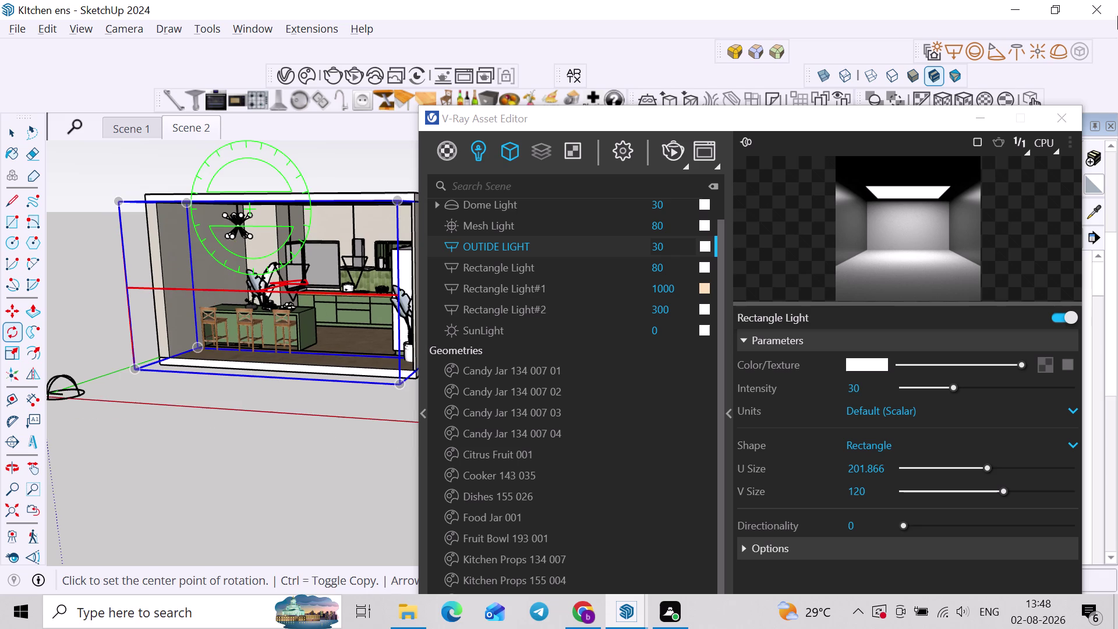
click(1052, 113)
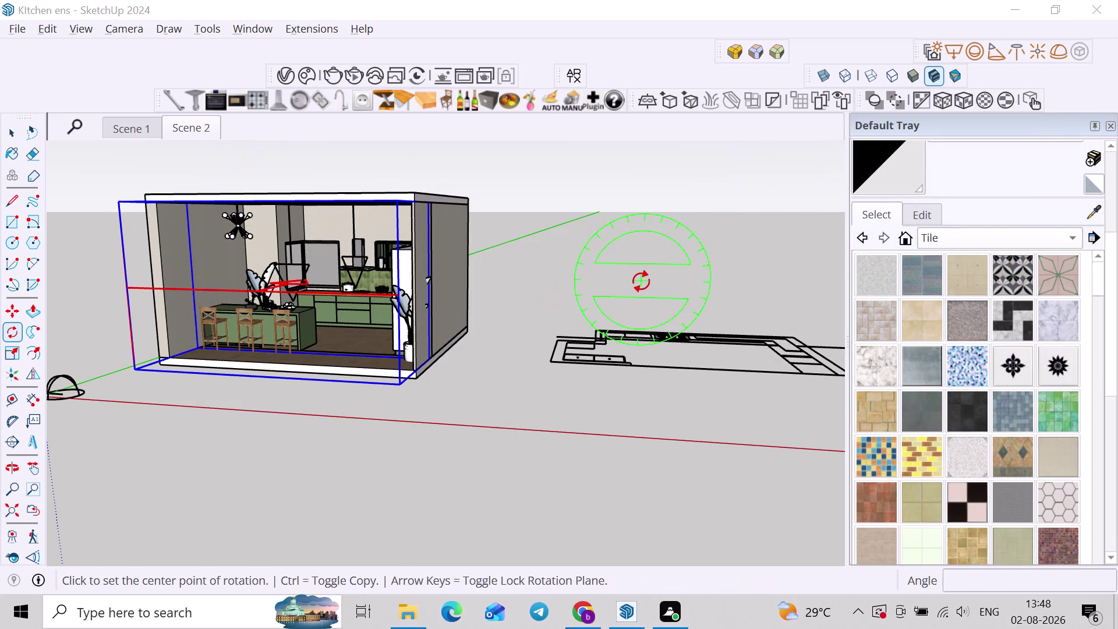
key(space)
click(637, 281)
key(space)
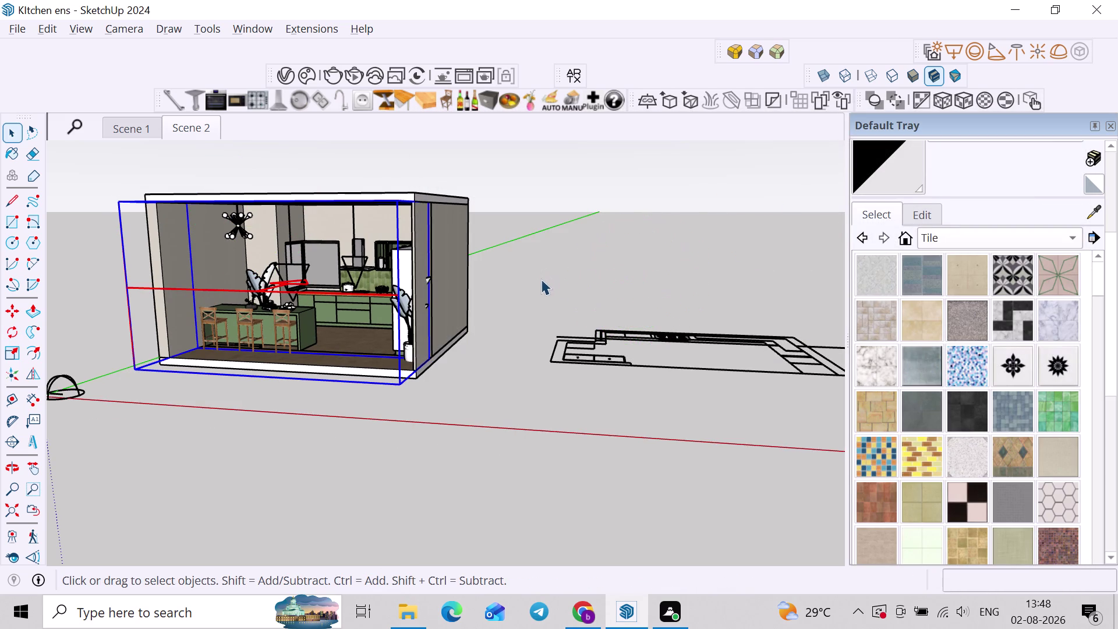
scroll(down, 3)
click(540, 278)
key(ctrl+s)
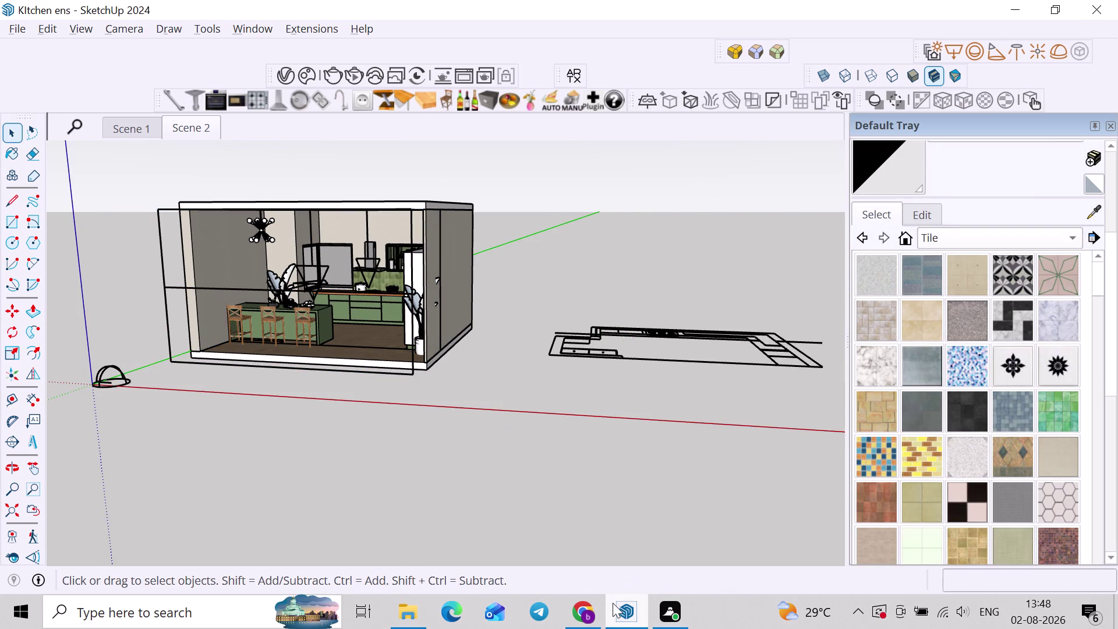